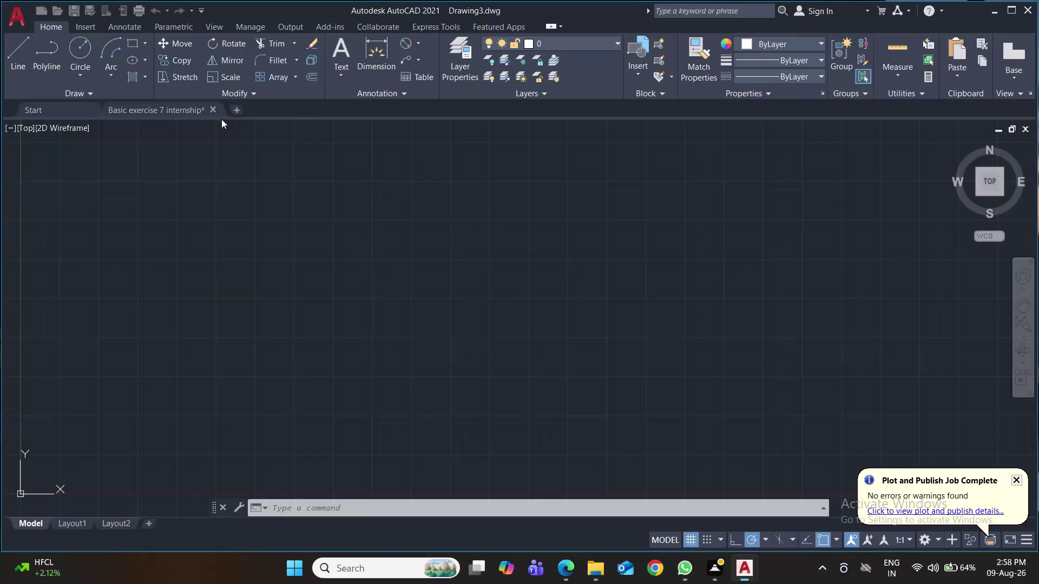
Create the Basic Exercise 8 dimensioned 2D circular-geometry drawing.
Close the Basic exercise 7 internship drawing, answering its save prompt.
click(214, 111)
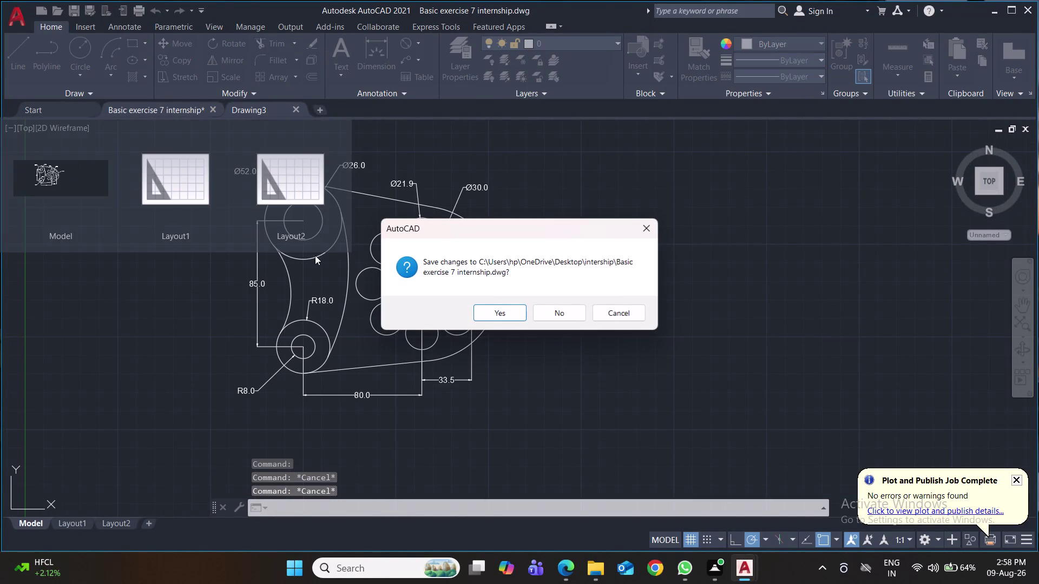
click(493, 313)
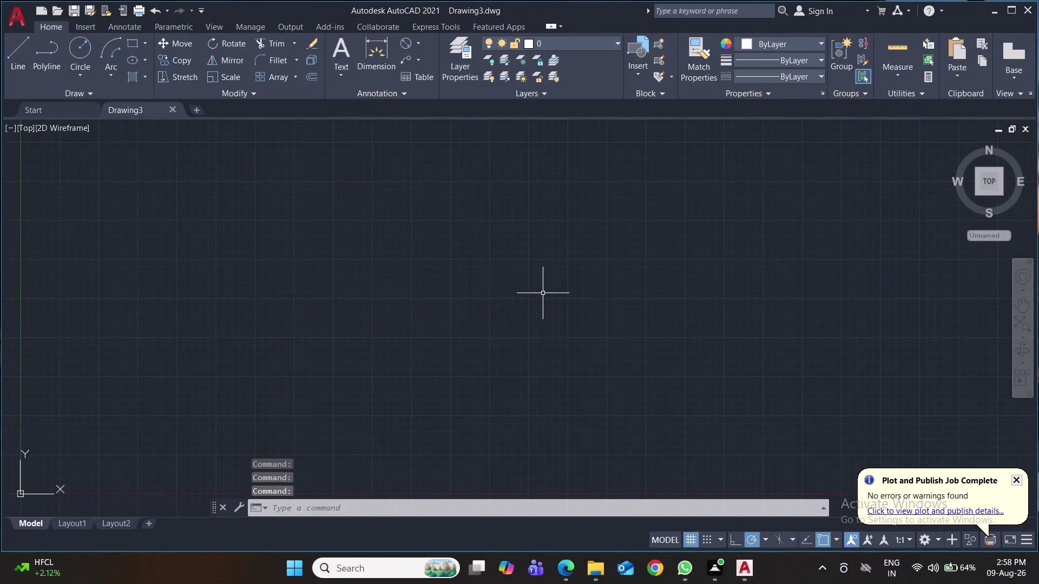
key(ctrl+s)
key(ctrl+s)
key(ctrl+s)
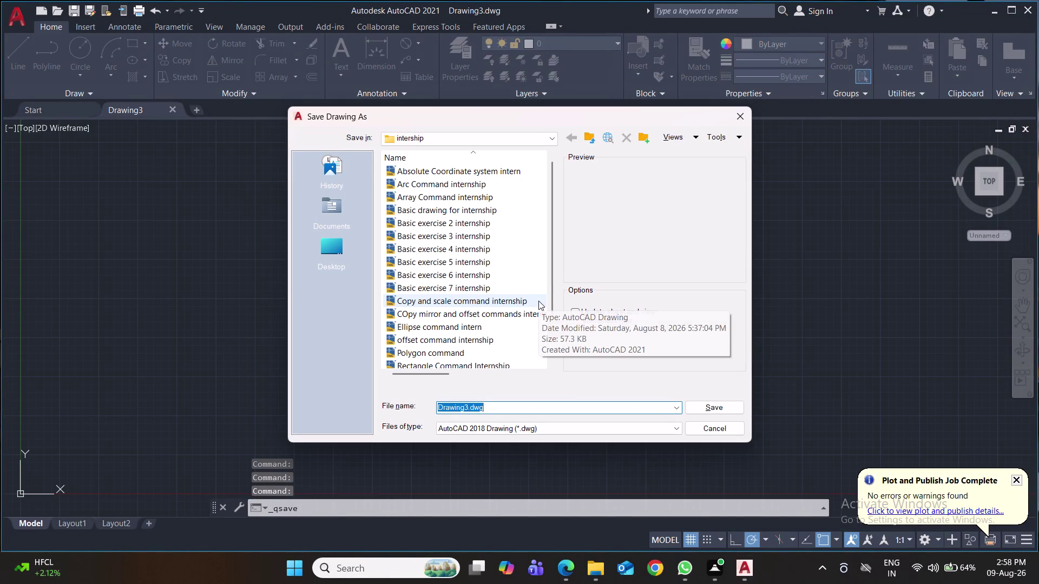
Save the blank drawing as 'Basic exercise 8 internship' in the internship folder.
text(b)
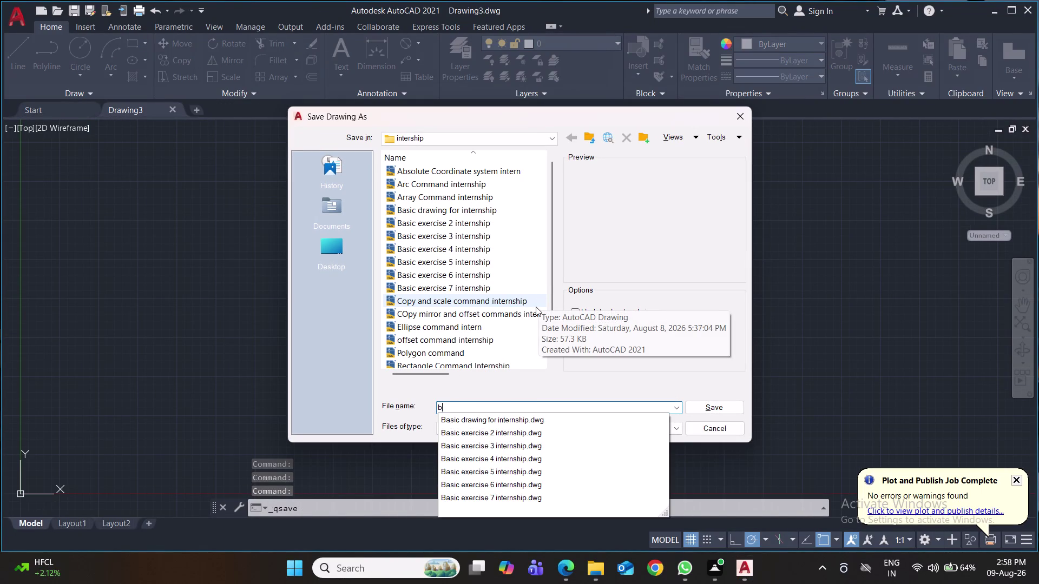
text(asi)
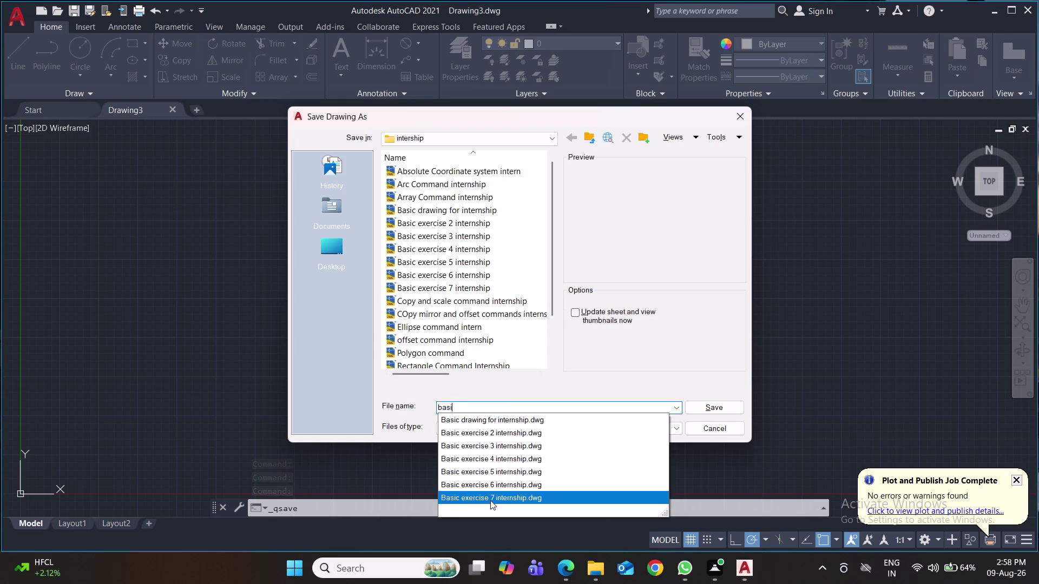
click(490, 501)
scroll(down, 3)
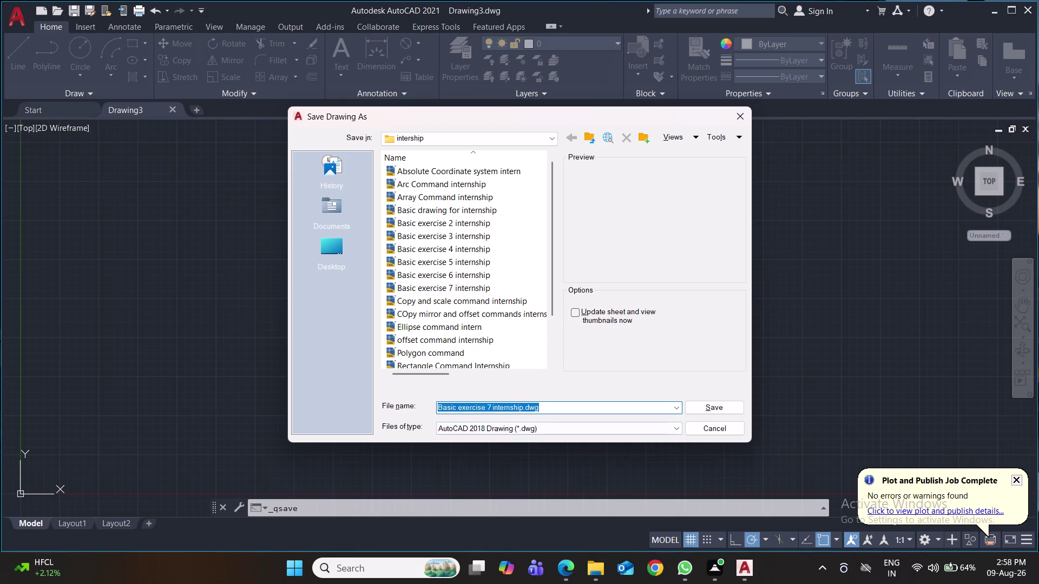
click(490, 407)
key(BackSpace)
key(8)
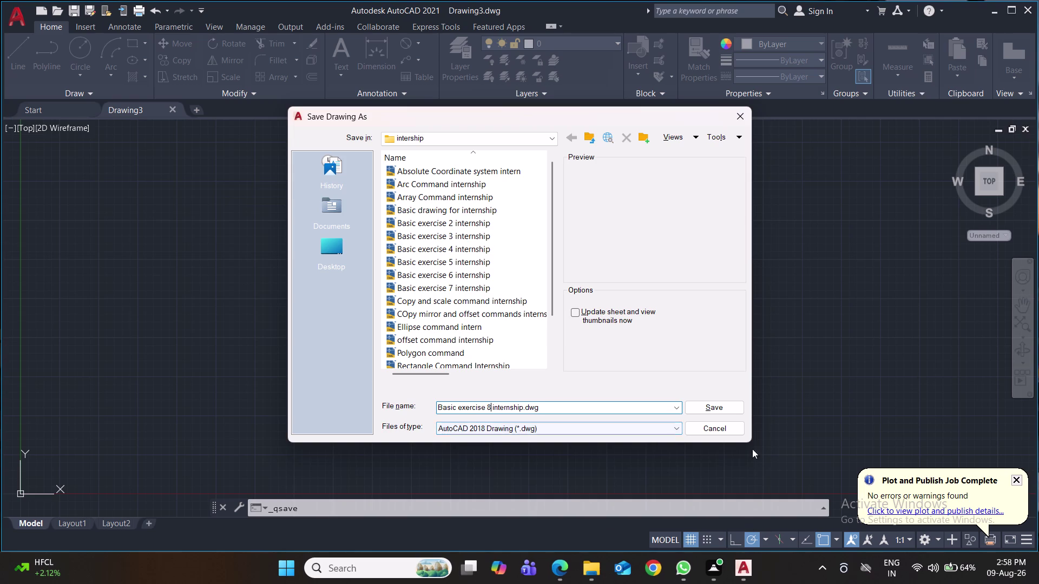
click(725, 406)
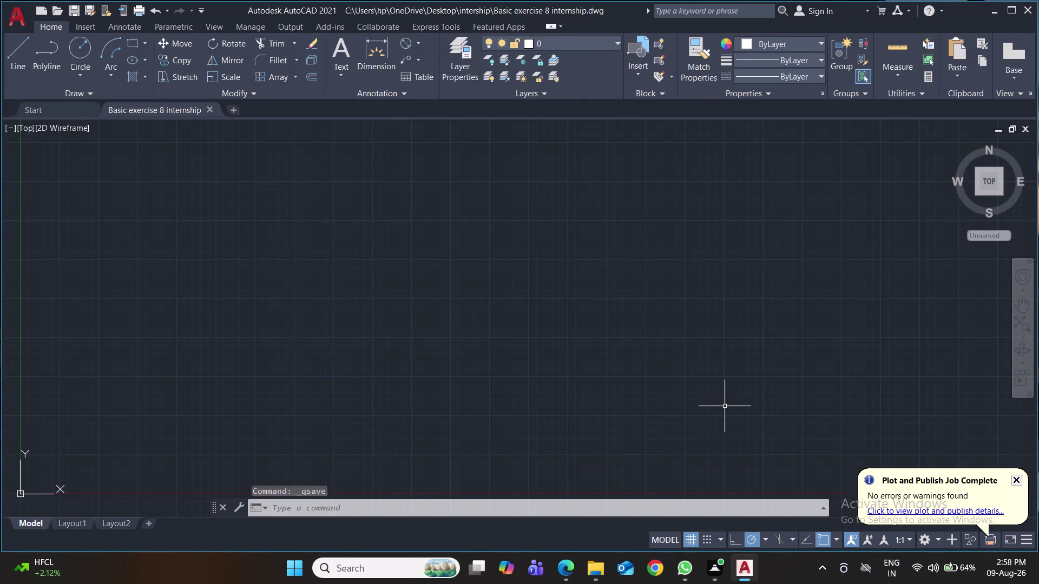
Set the drawing units to 0.0 length precision and choose the insertion scale units.
key(ctrl+s)
key(ctrl+s)
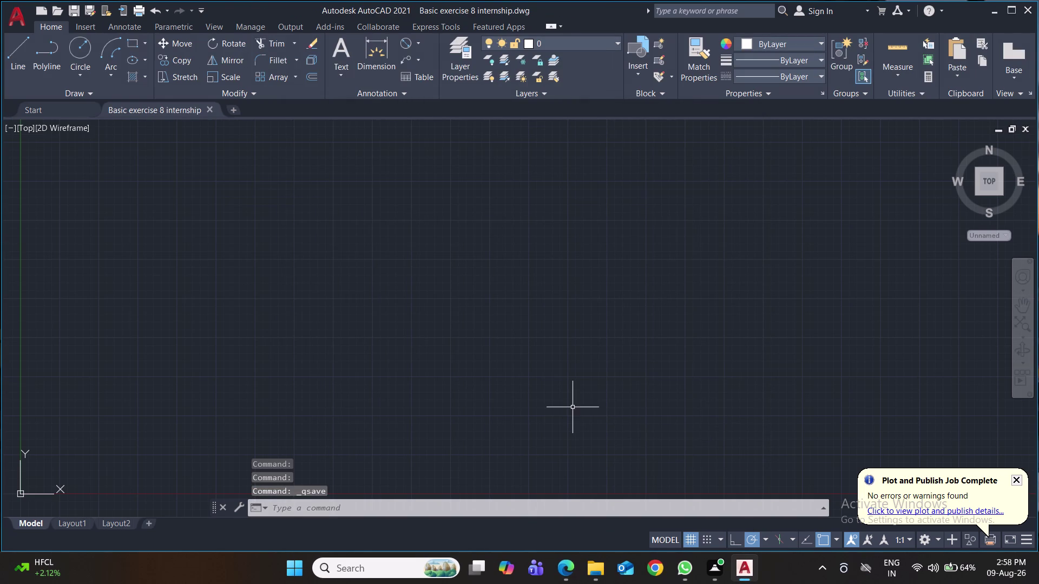
middle_drag(570, 403, 569, 371)
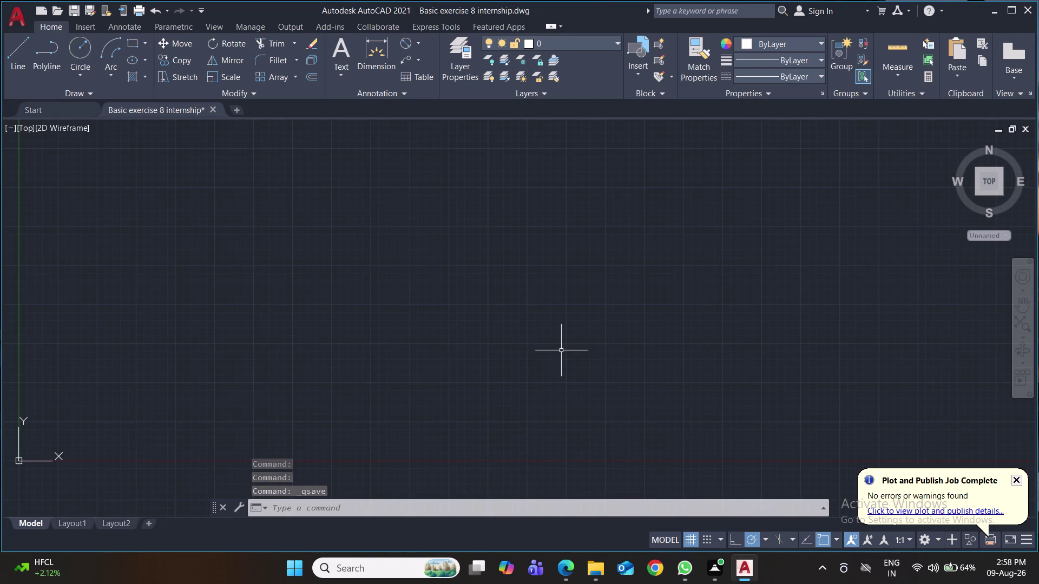
text(un)
key(Return)
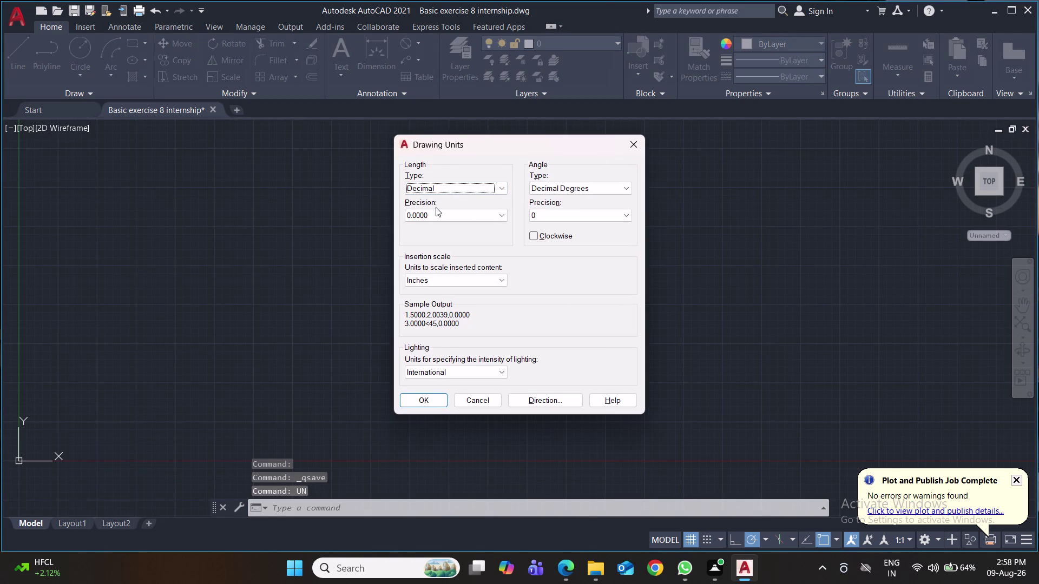
click(438, 214)
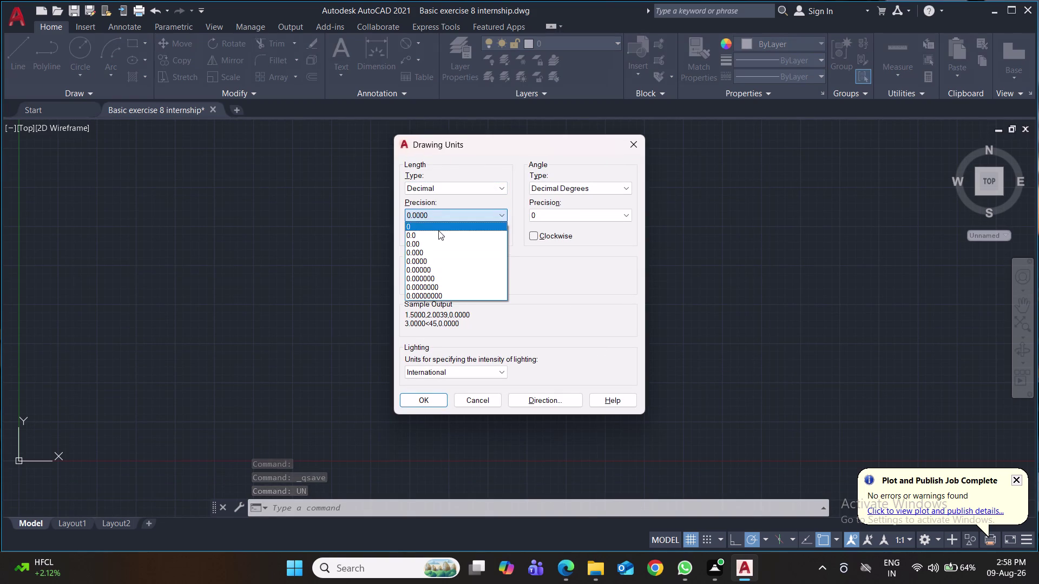
click(435, 240)
click(443, 213)
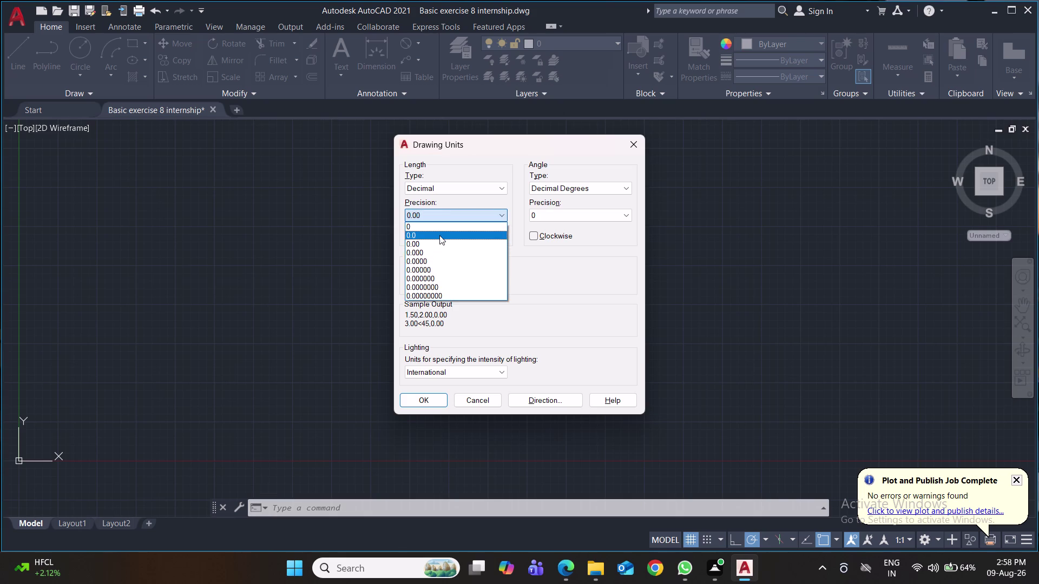
click(439, 236)
click(428, 282)
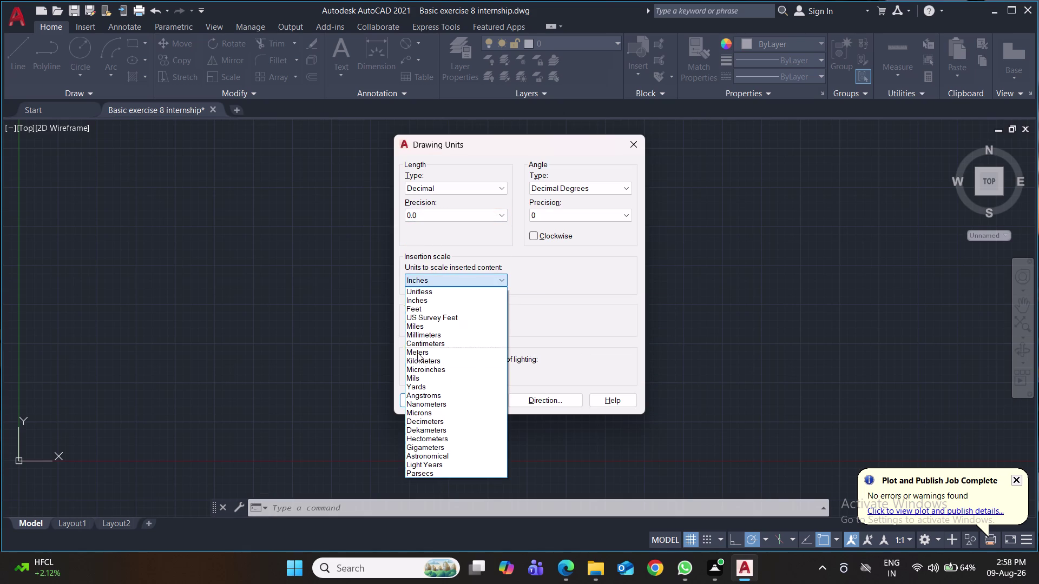
click(423, 336)
click(426, 397)
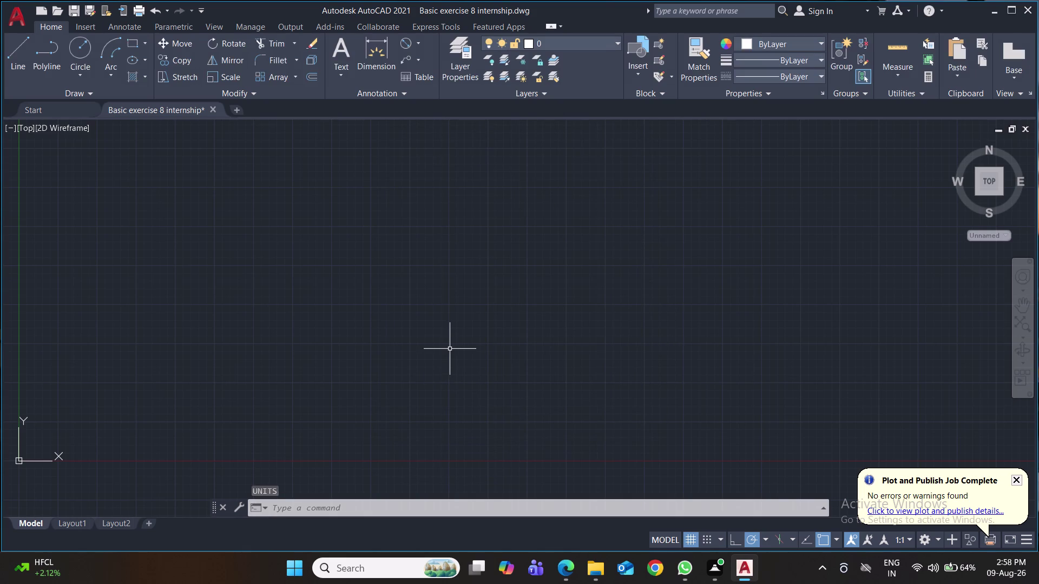
Start modifying the Standard dimension style and set its arrow size to 2.
key(d)
key(Return)
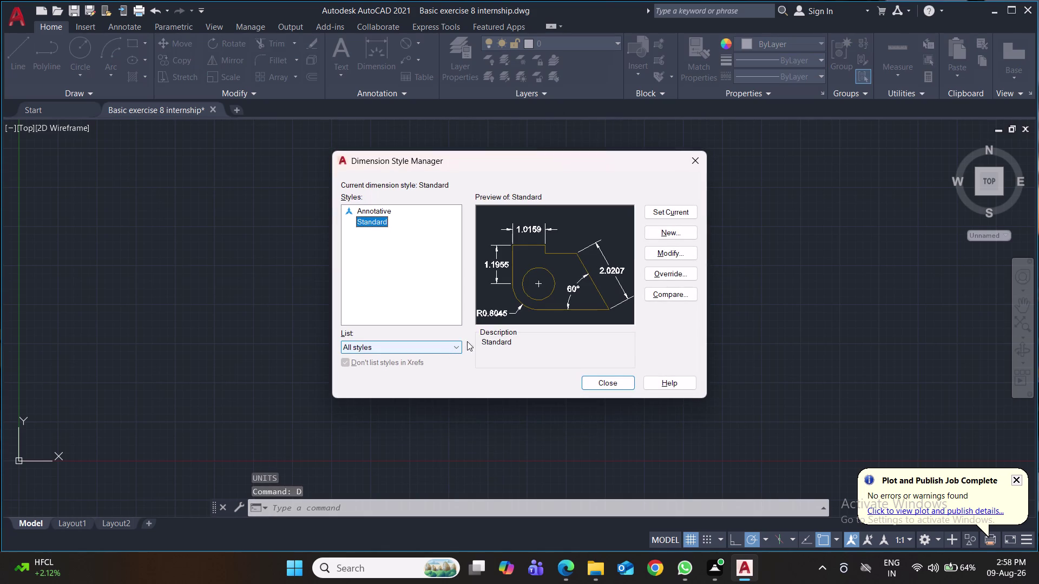
click(676, 260)
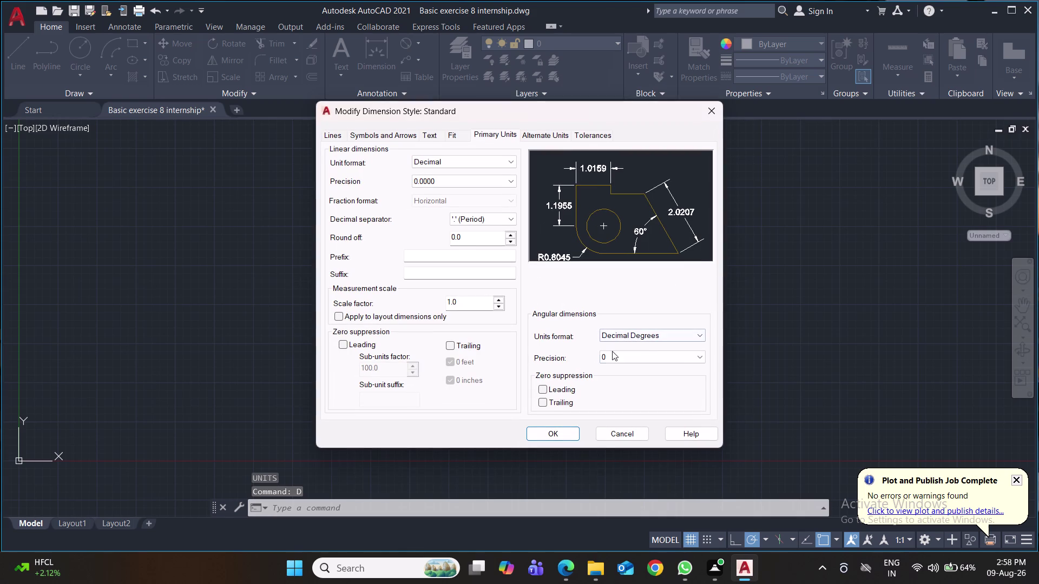
click(404, 135)
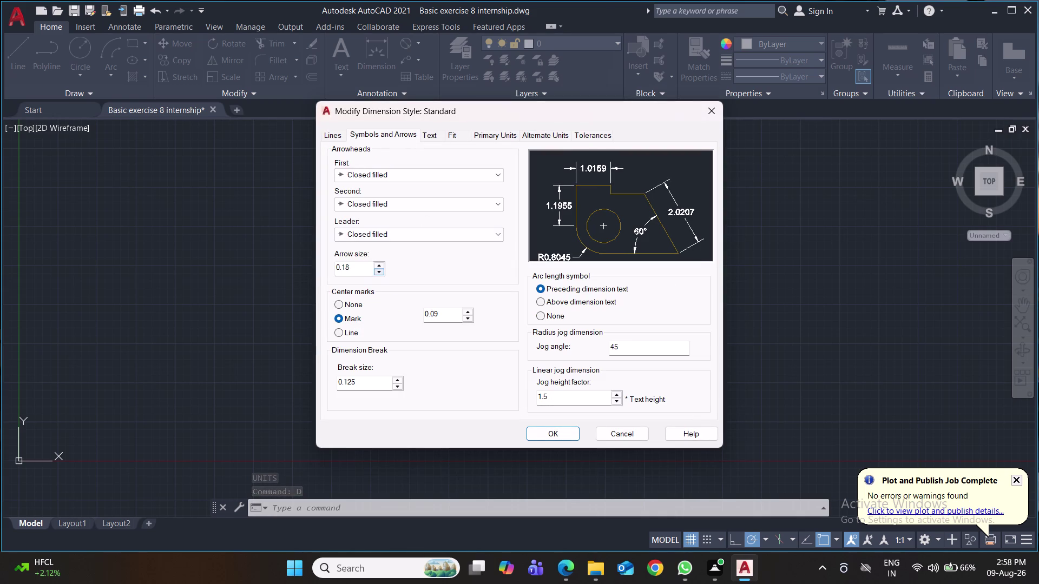
drag(355, 270, 319, 267)
key(2)
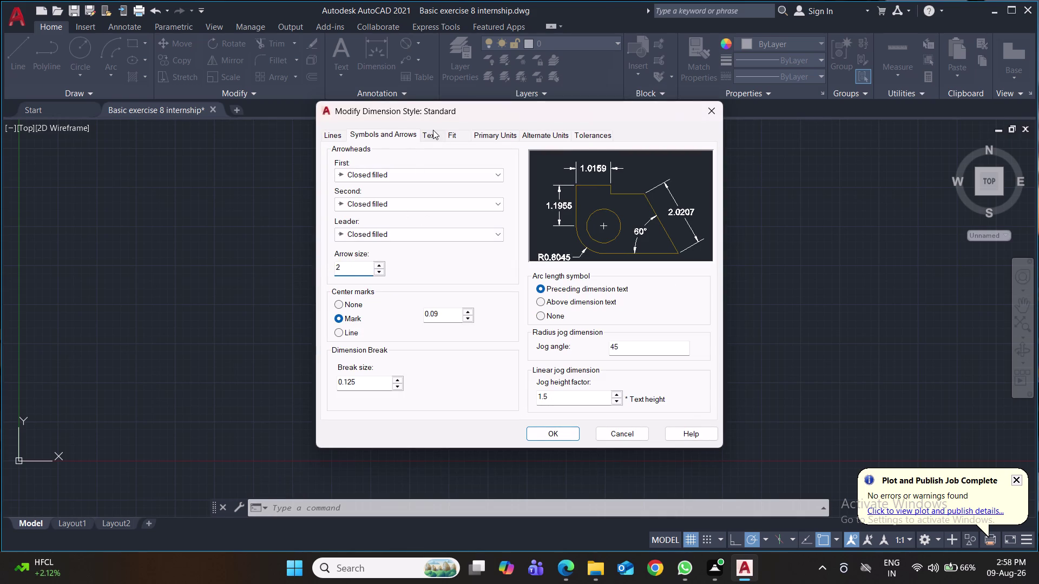
Set text height 4 and 0.0 linear precision, then make Standard current.
click(433, 130)
drag(485, 232, 463, 233)
key(4)
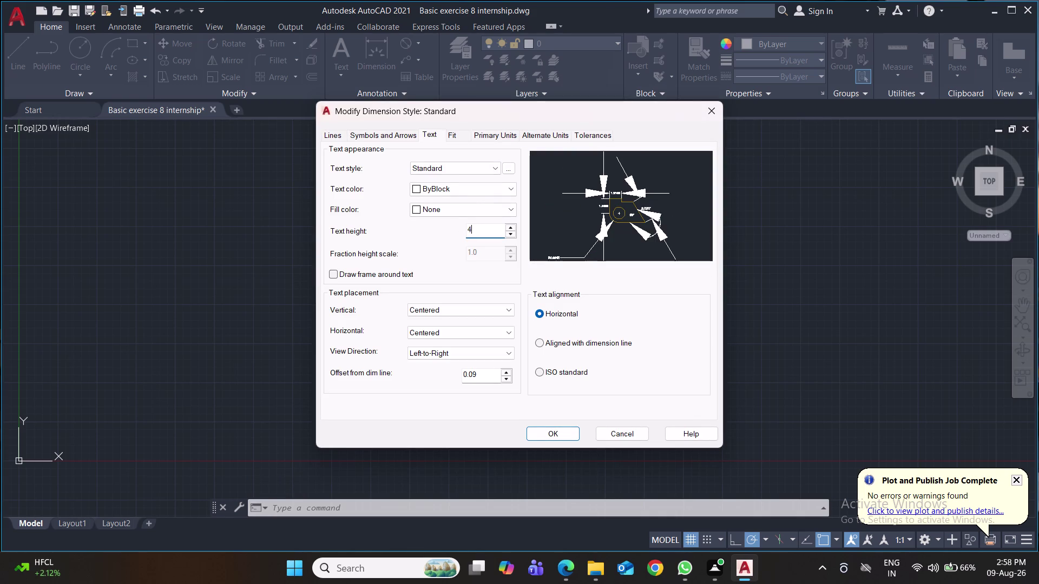
click(500, 135)
click(469, 184)
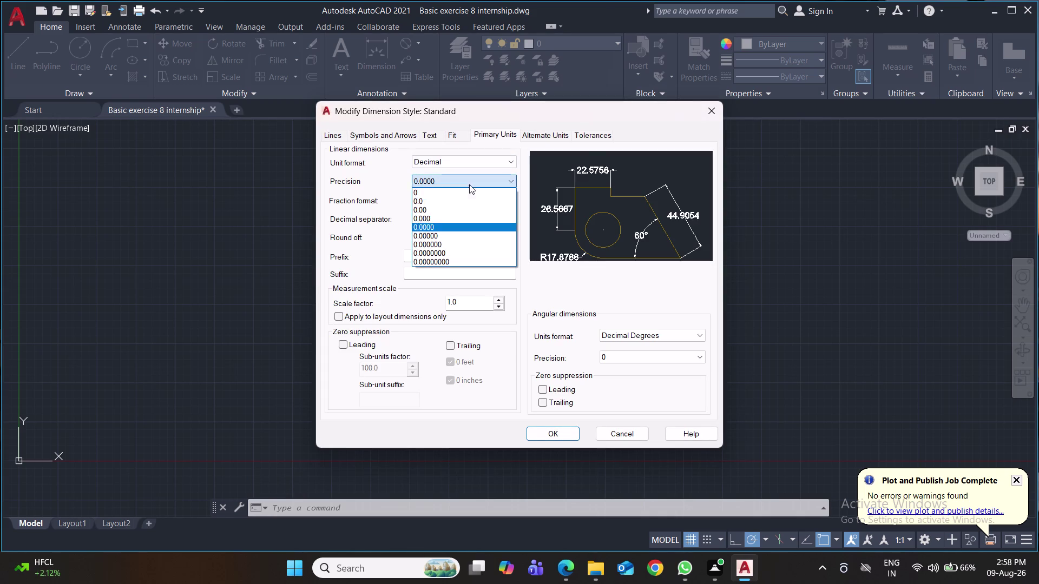
click(463, 205)
click(562, 434)
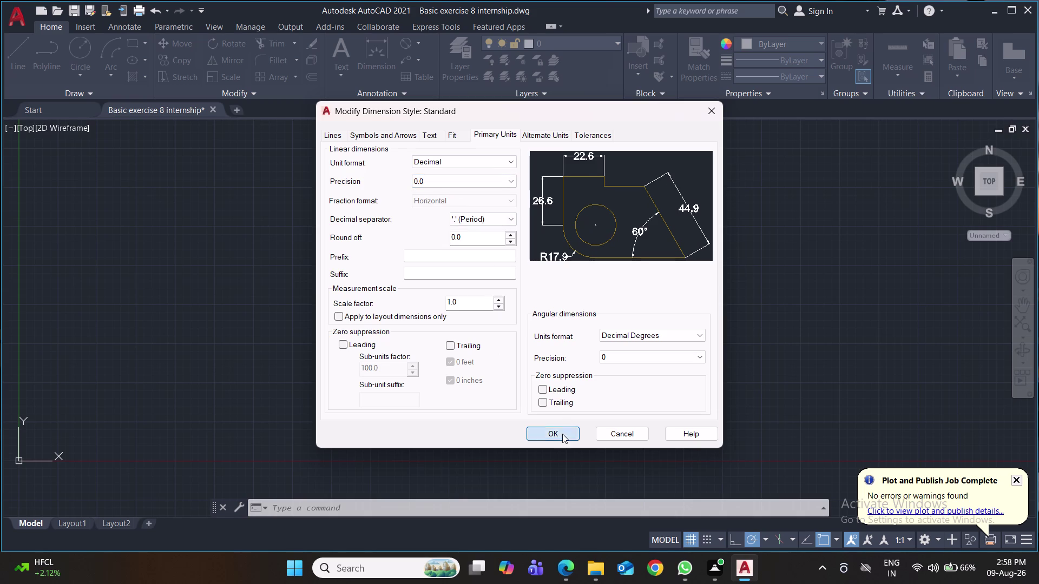
click(673, 215)
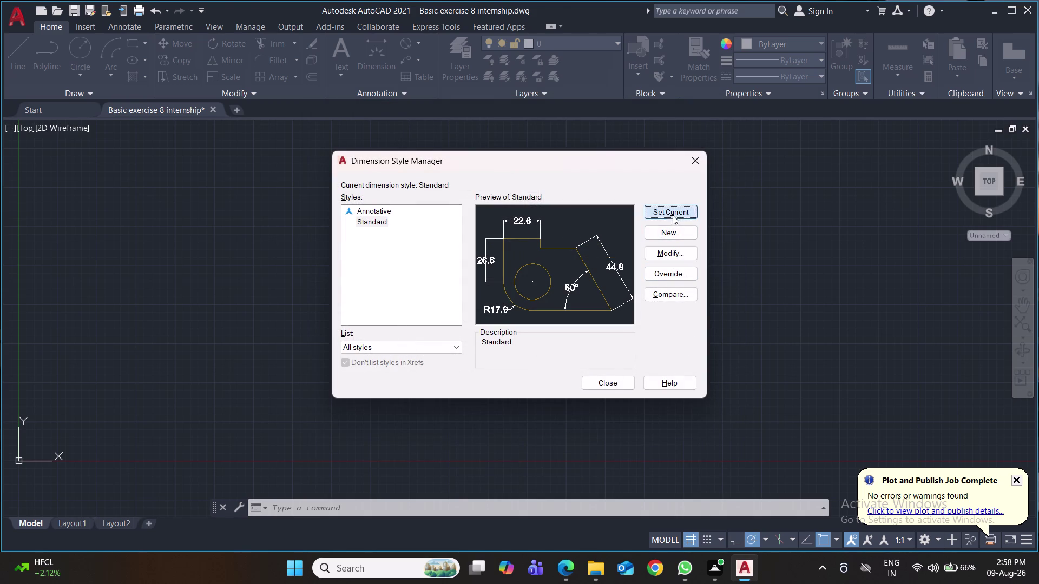
click(610, 383)
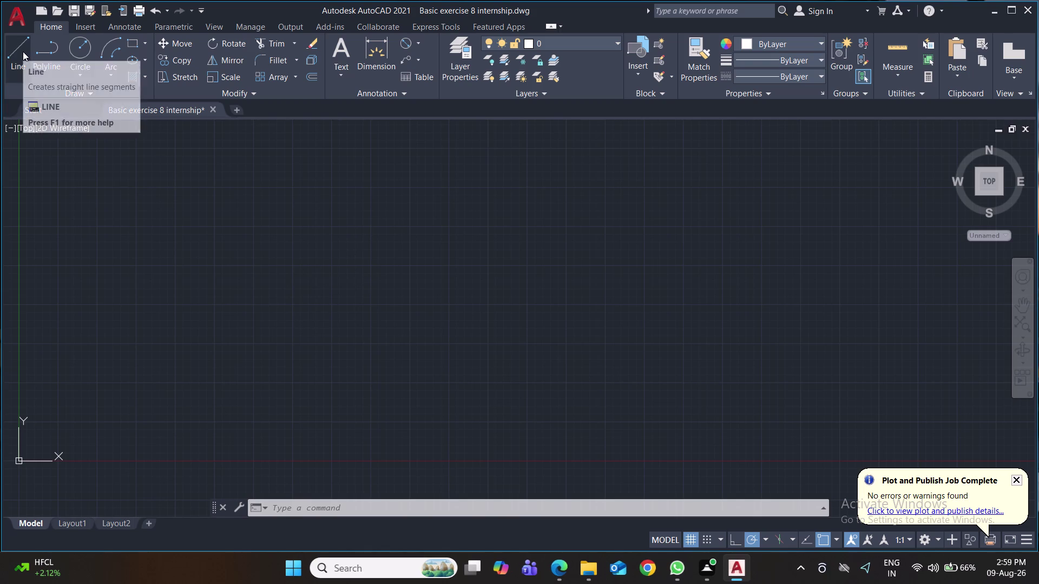
Place vertical and horizontal construction lines crossing at the centre, and save the drawing.
text(xl)
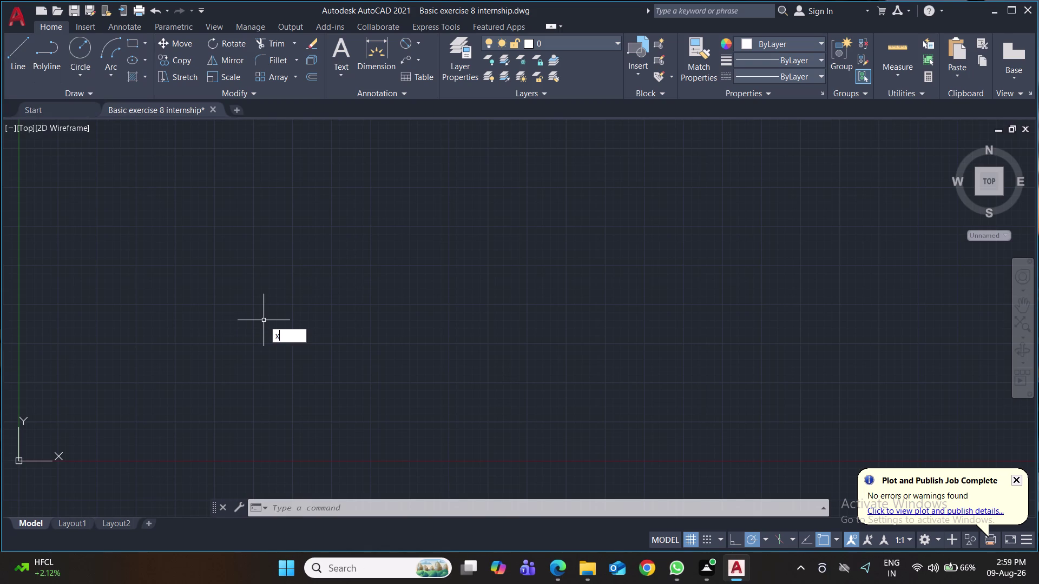
key(Return)
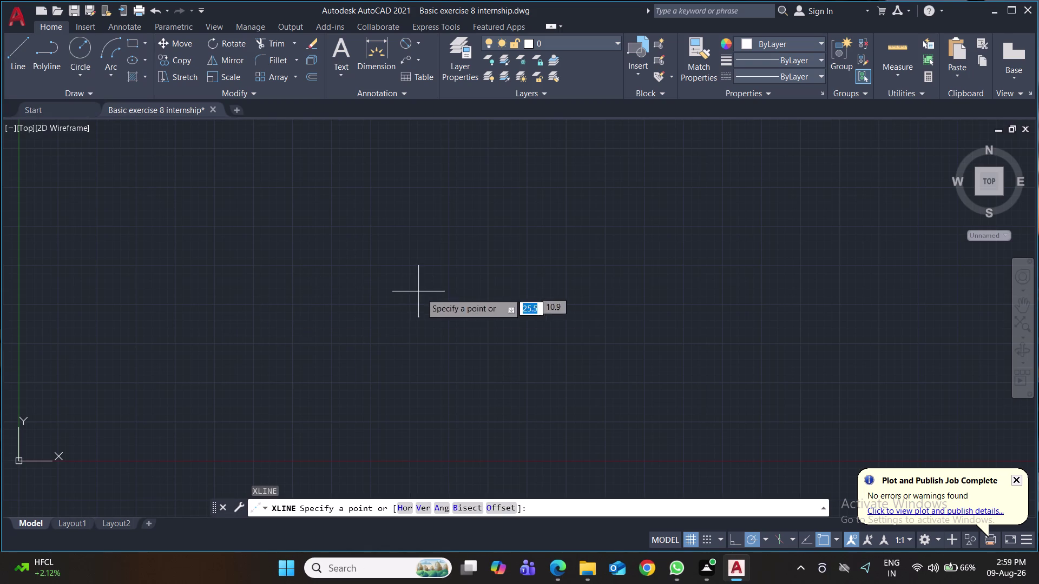
click(450, 305)
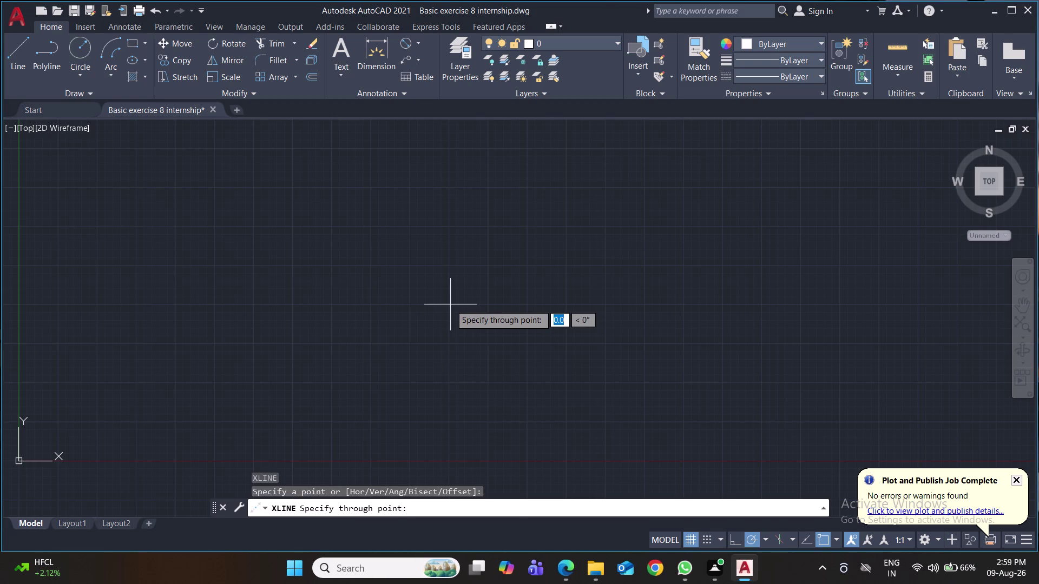
click(450, 310)
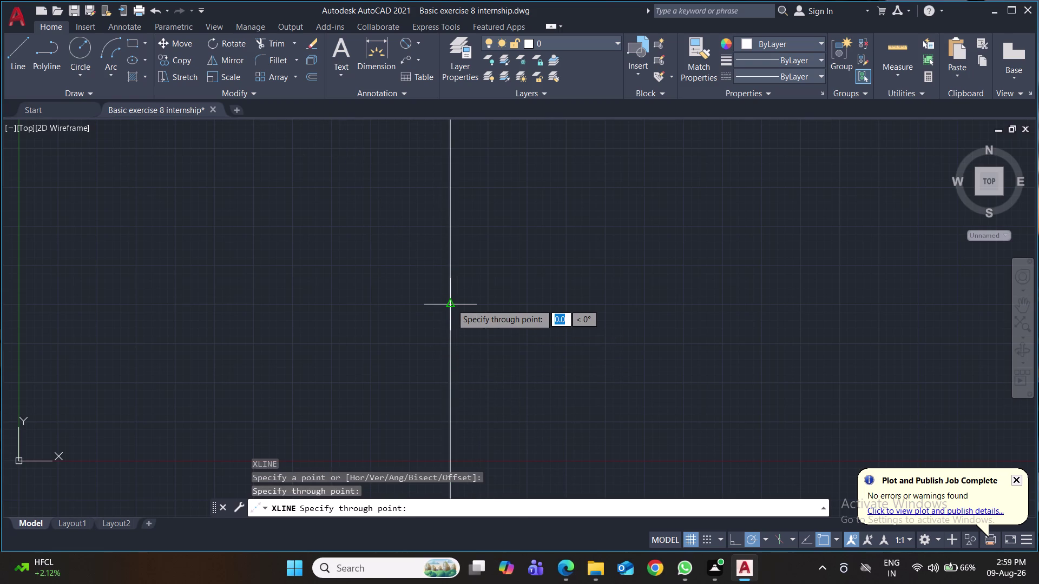
click(498, 306)
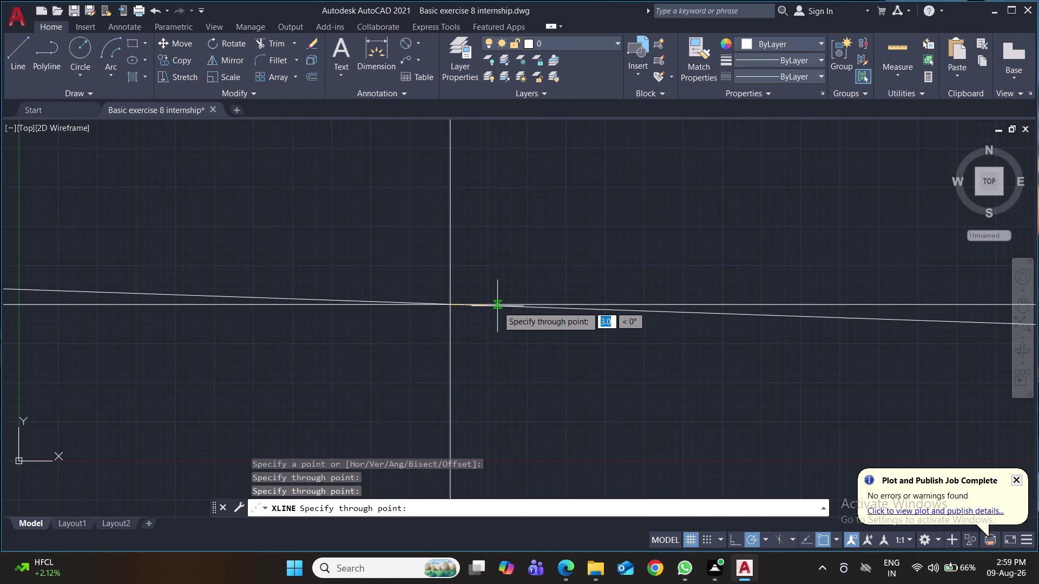
key(Escape)
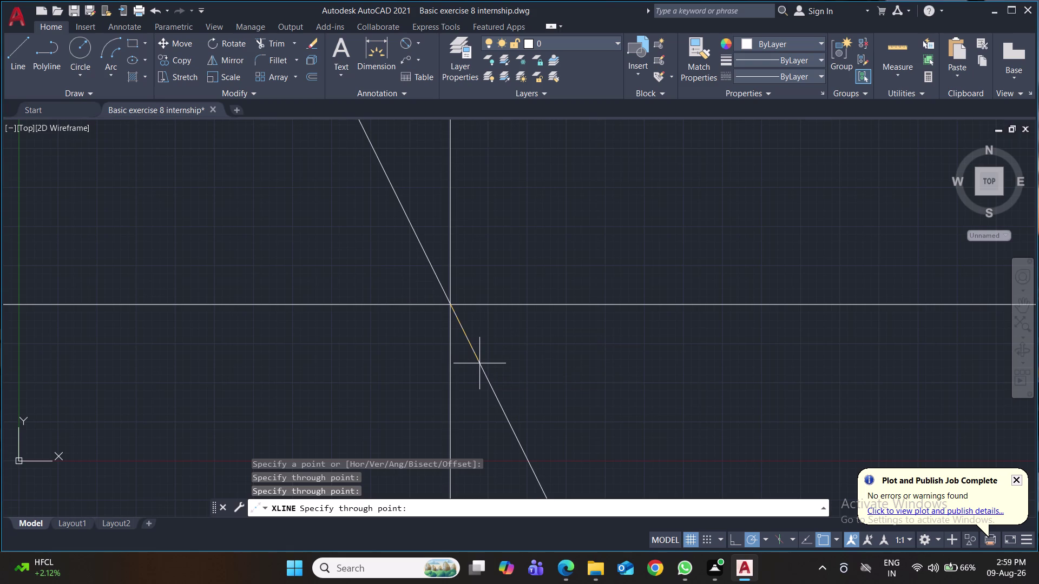
key(ctrl+s)
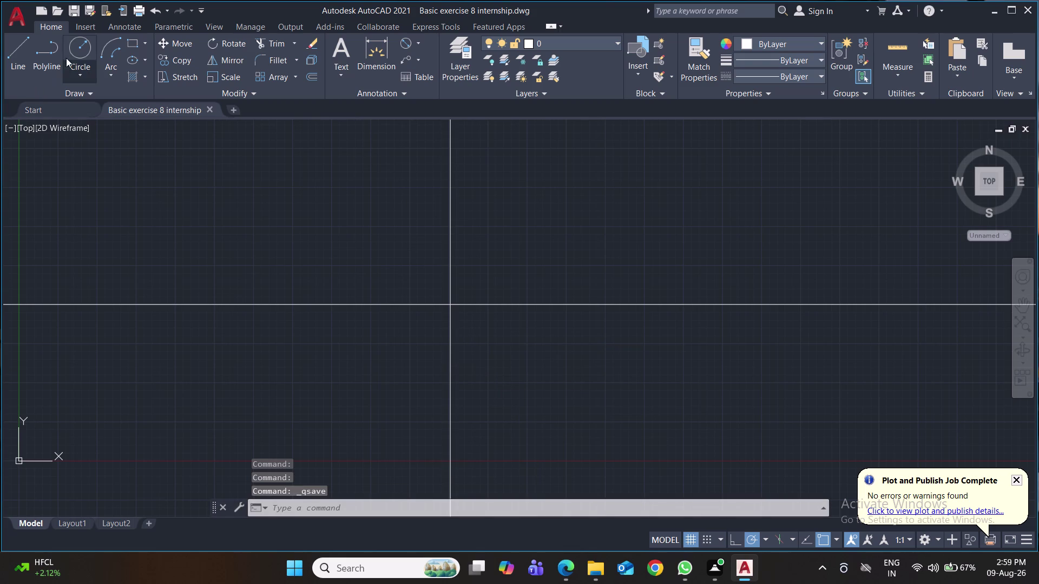
click(79, 47)
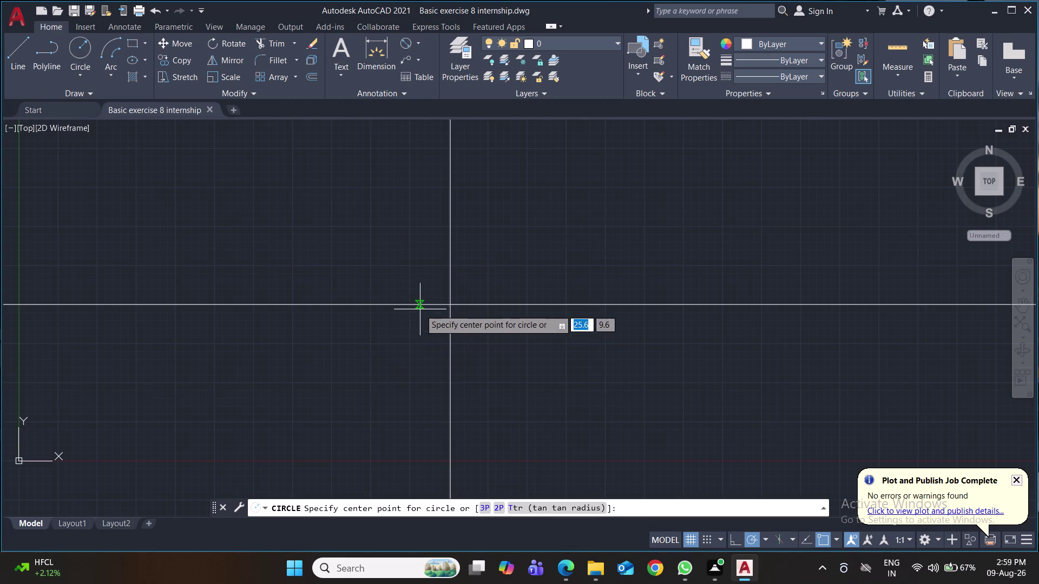
Draw a radius-13 circle centred on the construction-line intersection.
click(448, 306)
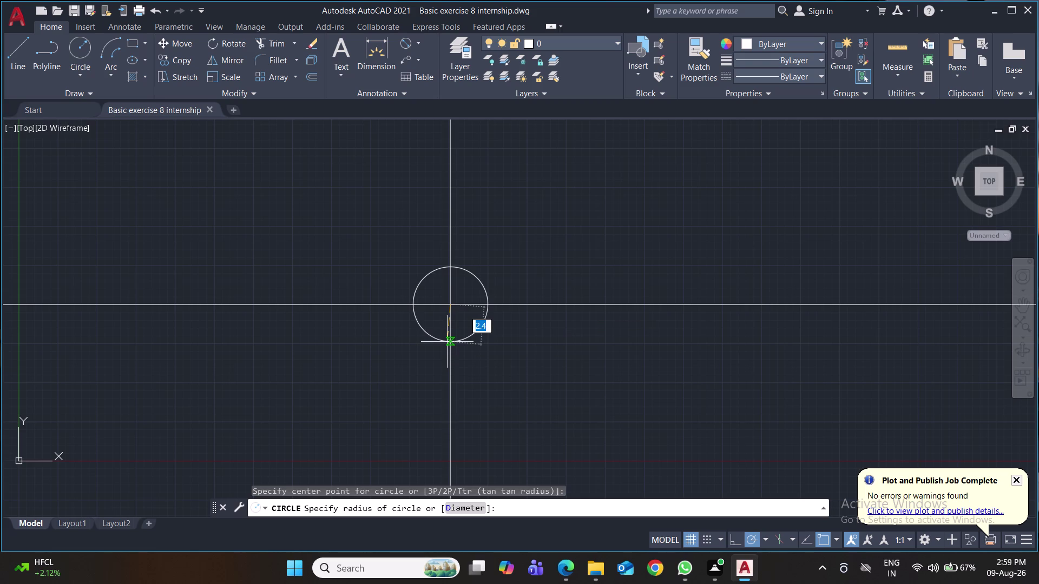
text(13)
key(Return)
scroll(down, 3)
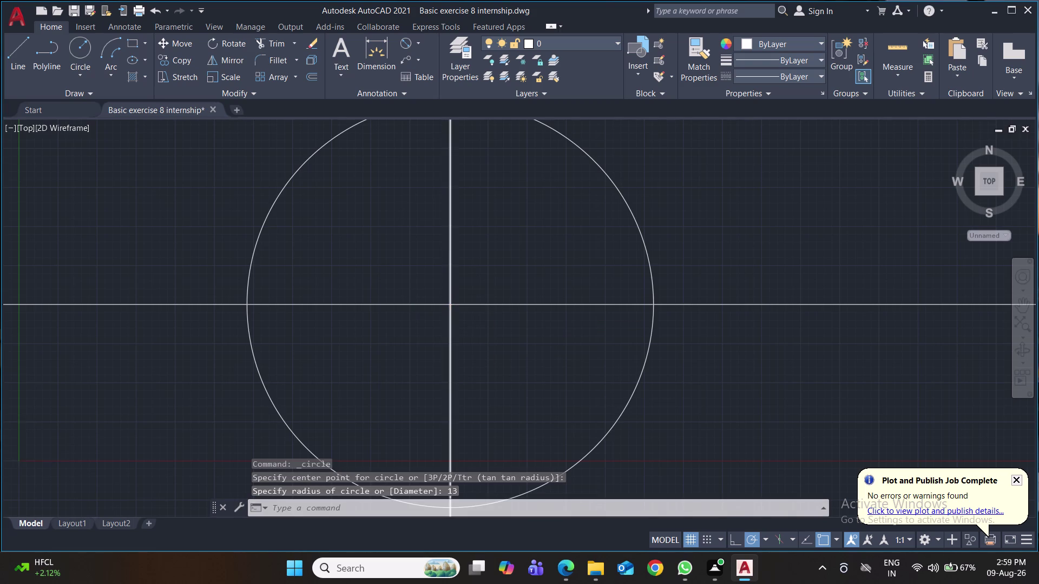
scroll(down, 3)
scroll(down, 3)
middle_drag(622, 404, 570, 319)
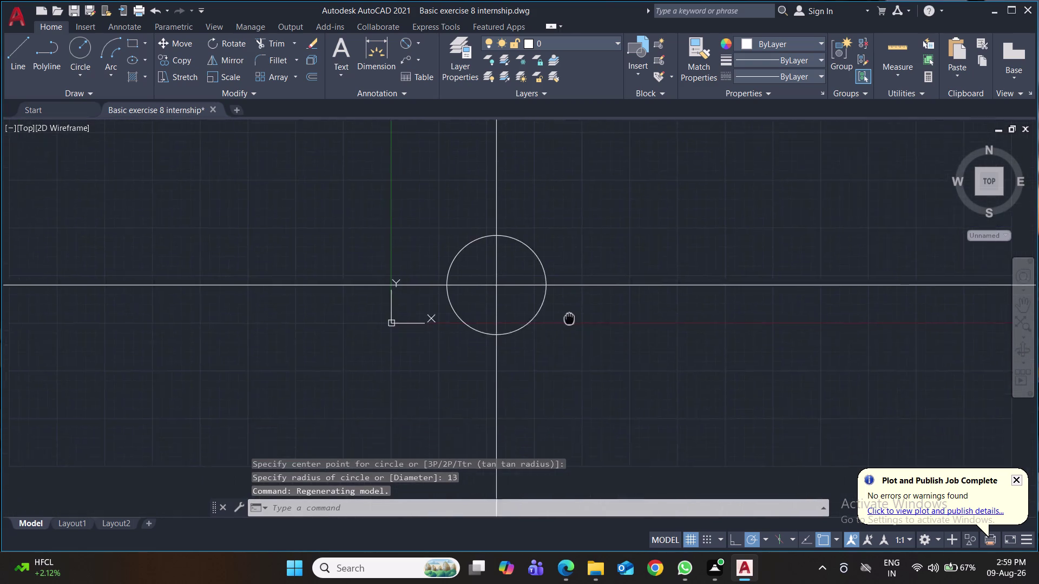
middle_drag(569, 319, 533, 278)
Move the UCS origin marker to the lower left of the drawing area.
click(356, 282)
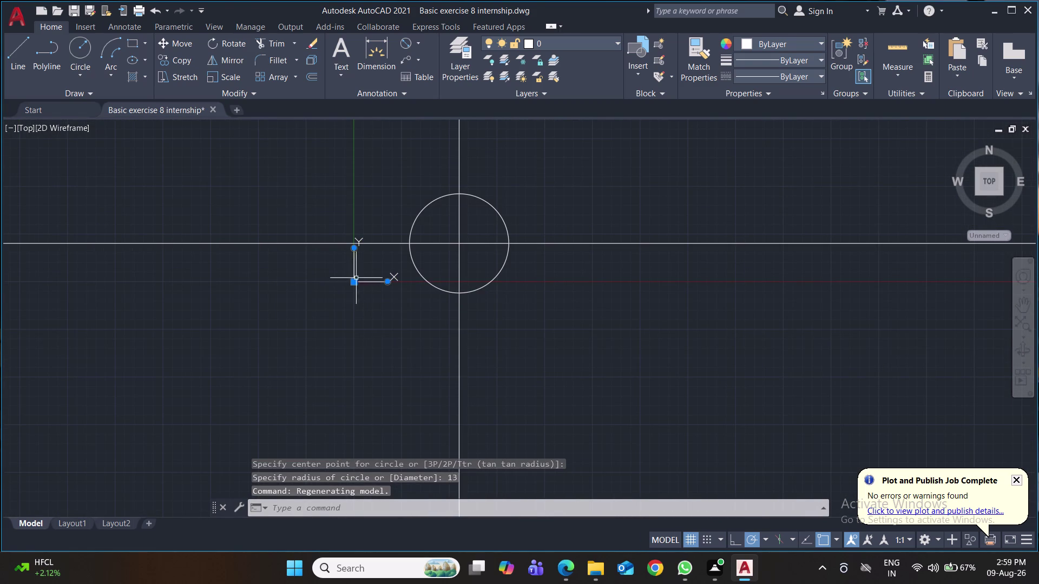
click(354, 285)
click(354, 281)
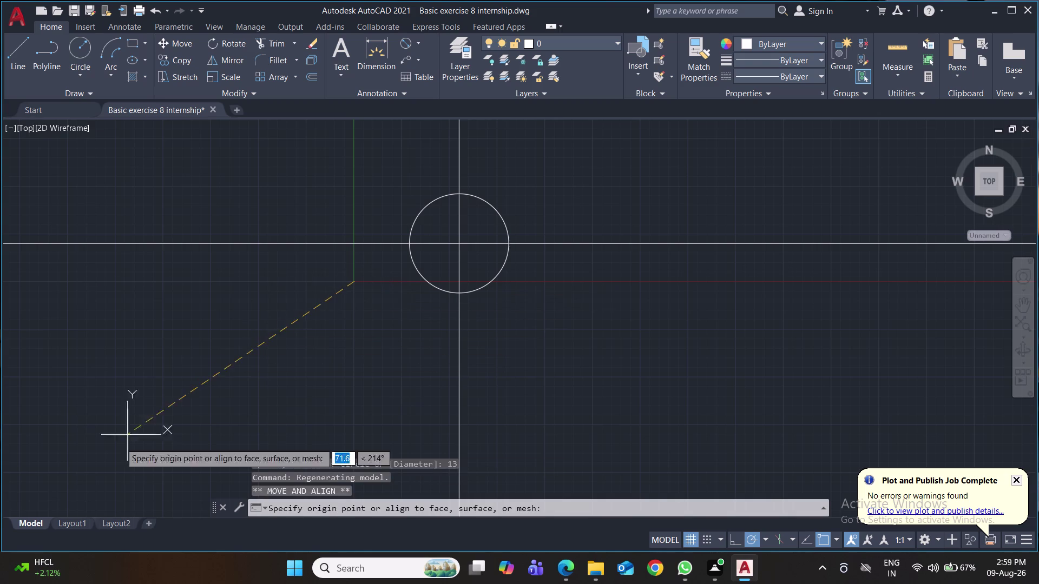
click(13, 511)
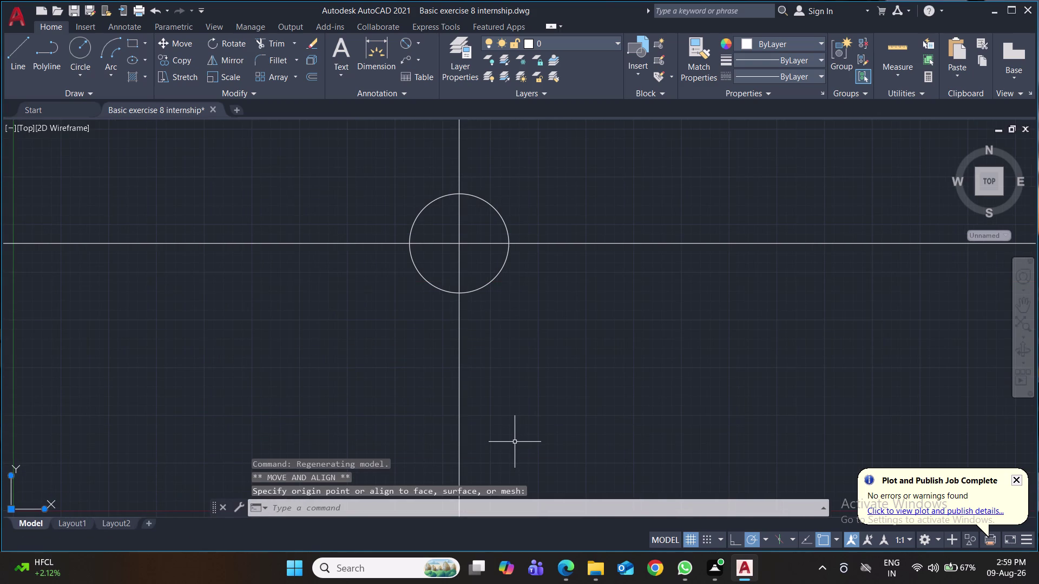
middle_drag(570, 461, 567, 408)
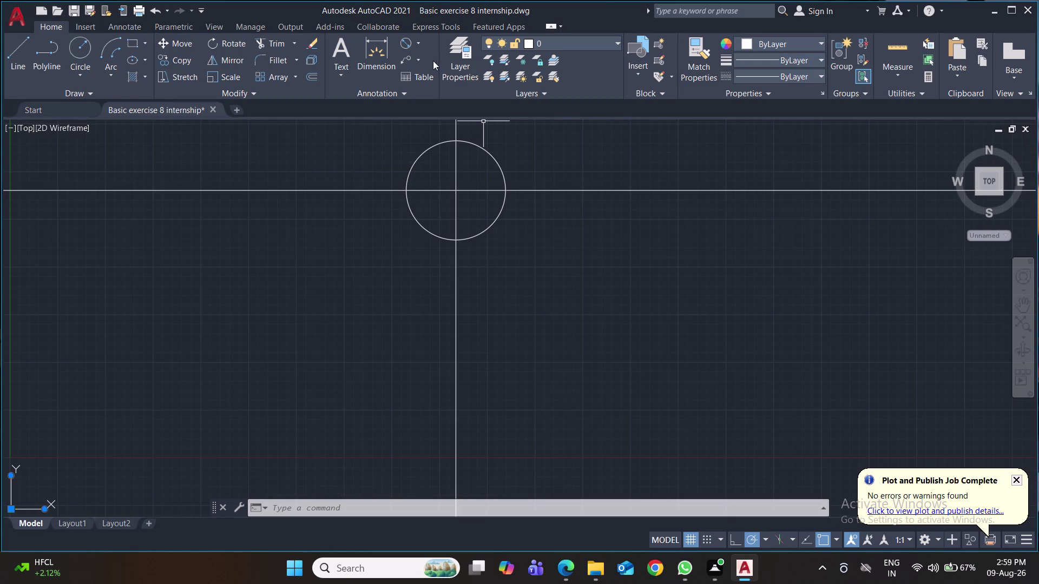
click(418, 43)
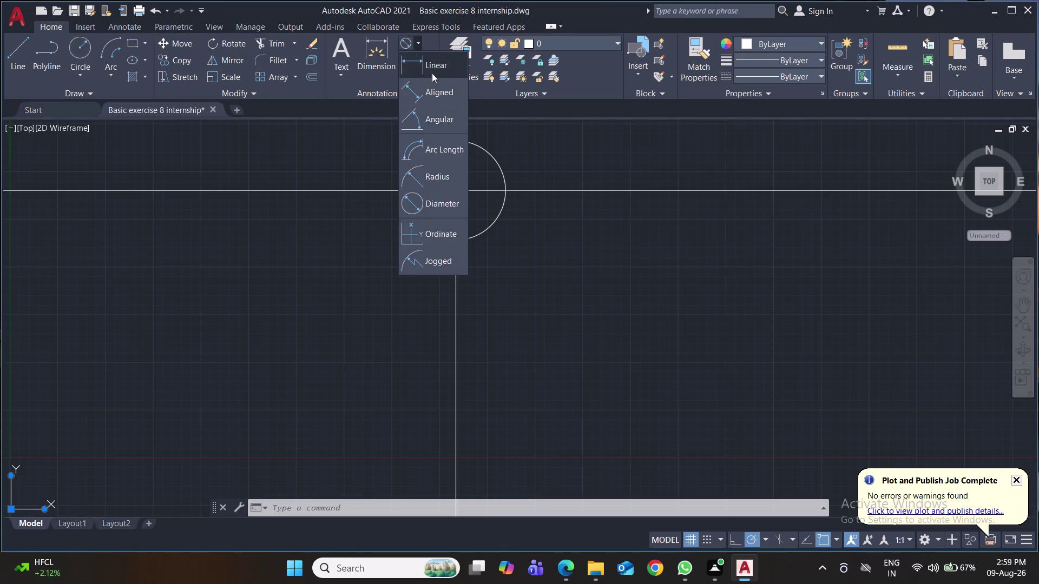
click(432, 70)
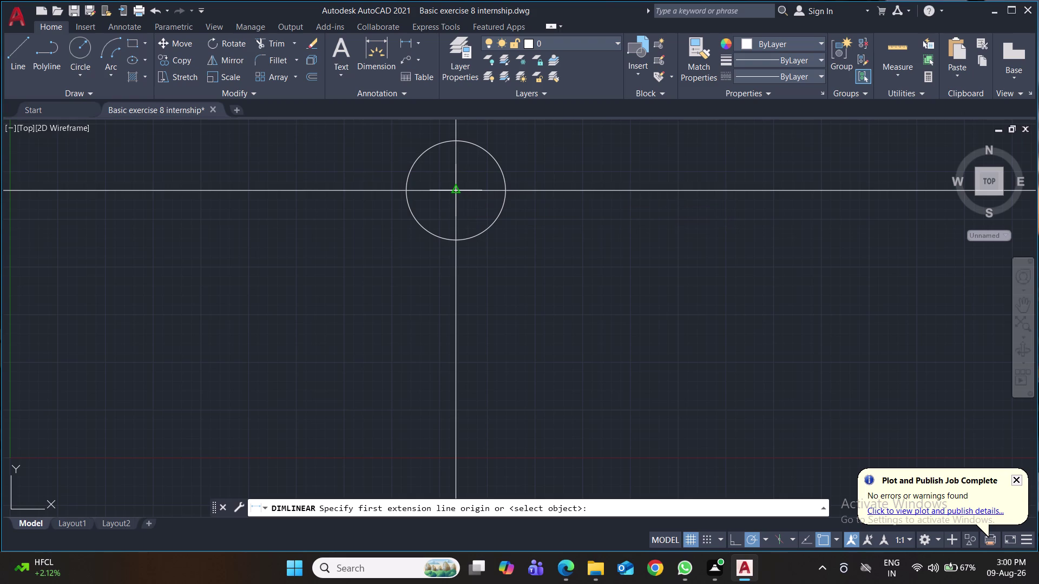
click(456, 191)
middle_drag(456, 191, 435, 373)
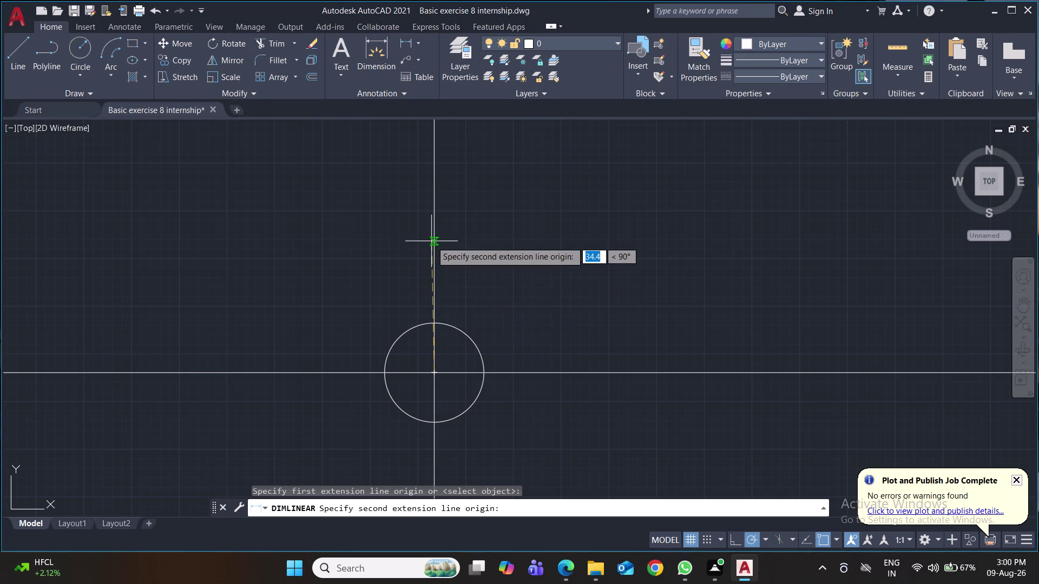
text(39.)
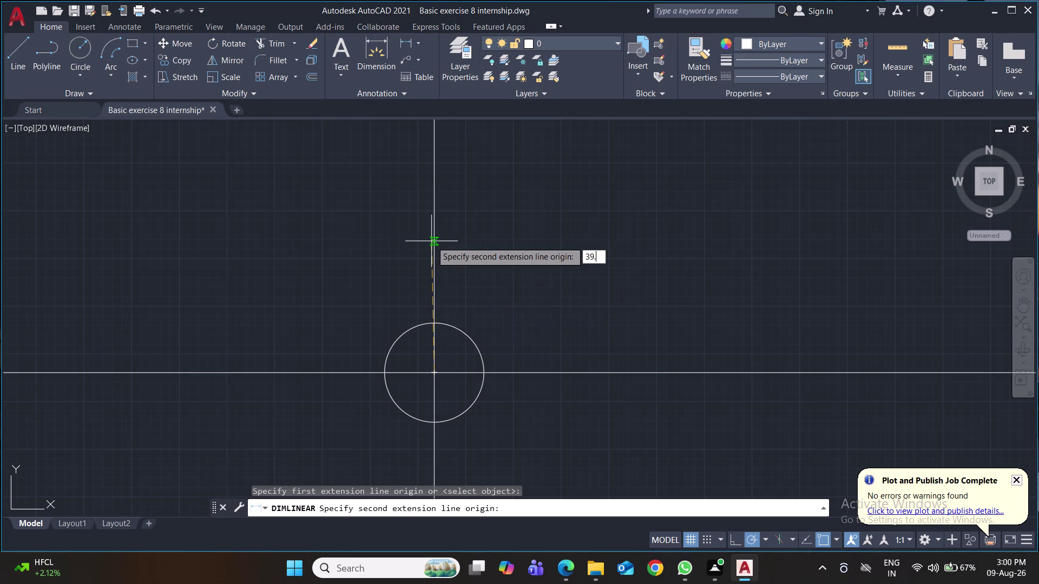
text(7)
key(Return)
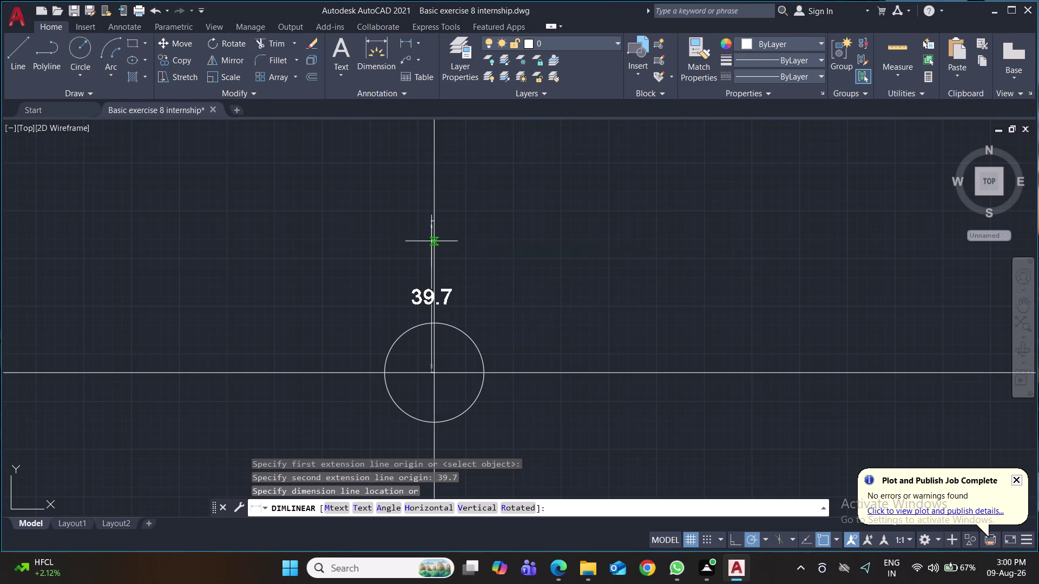
click(512, 246)
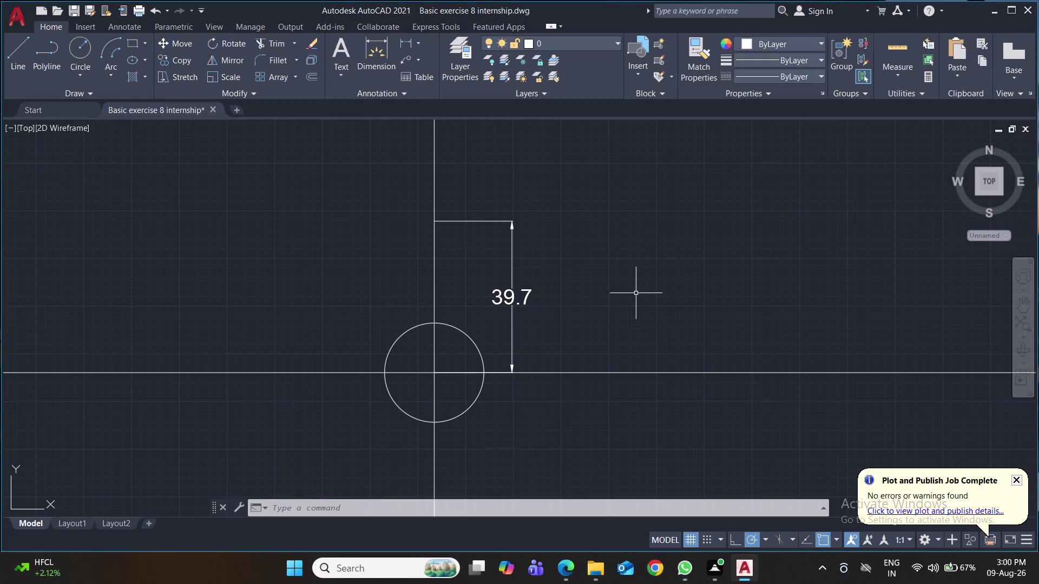
key(ctrl+z)
Dimension 19.85 rightward from the circle centre, placing the dimension line above the circle.
middle_drag(625, 291, 613, 431)
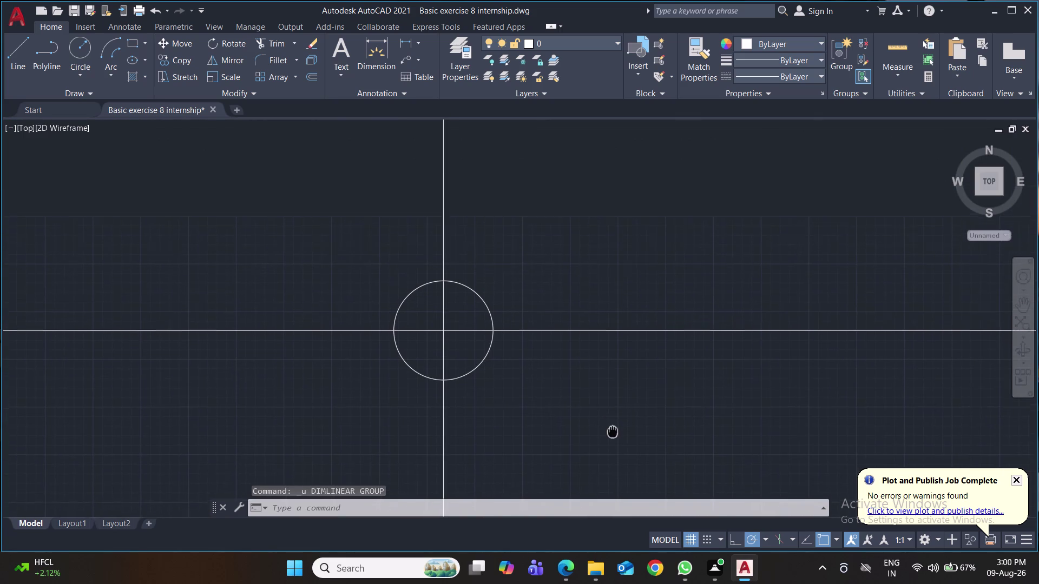
middle_drag(612, 431, 612, 435)
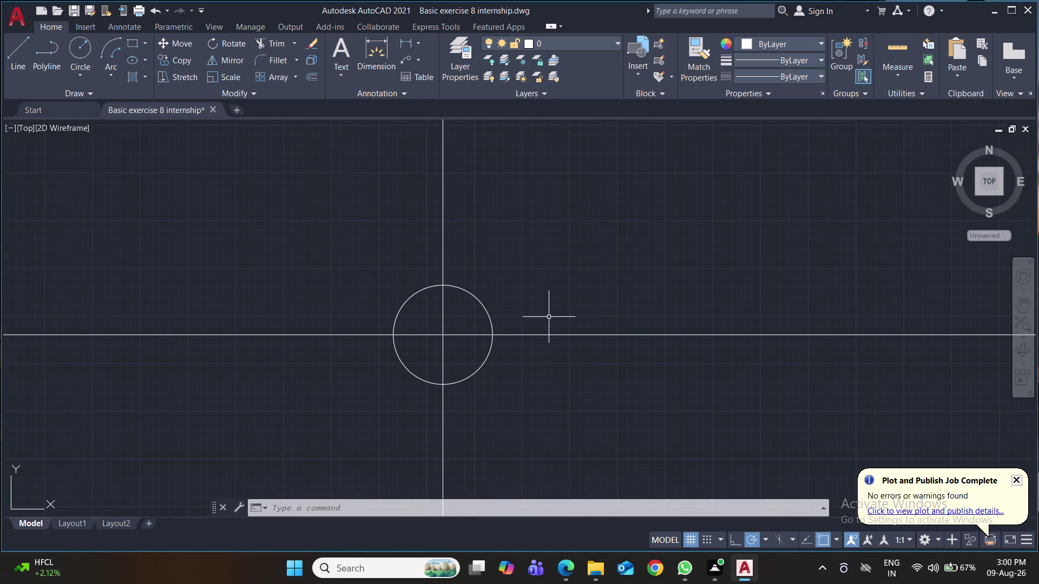
click(17, 56)
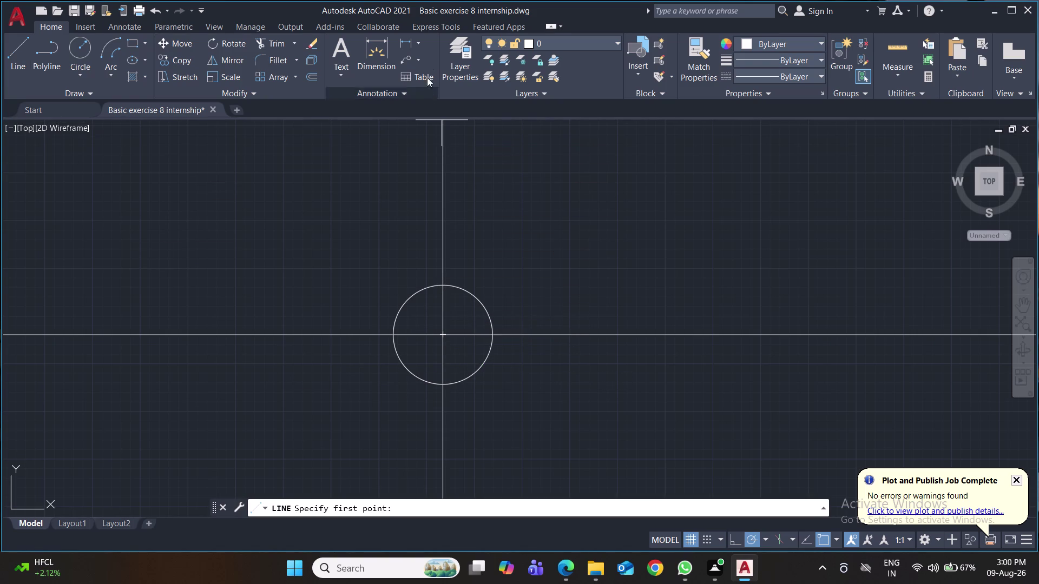
click(408, 44)
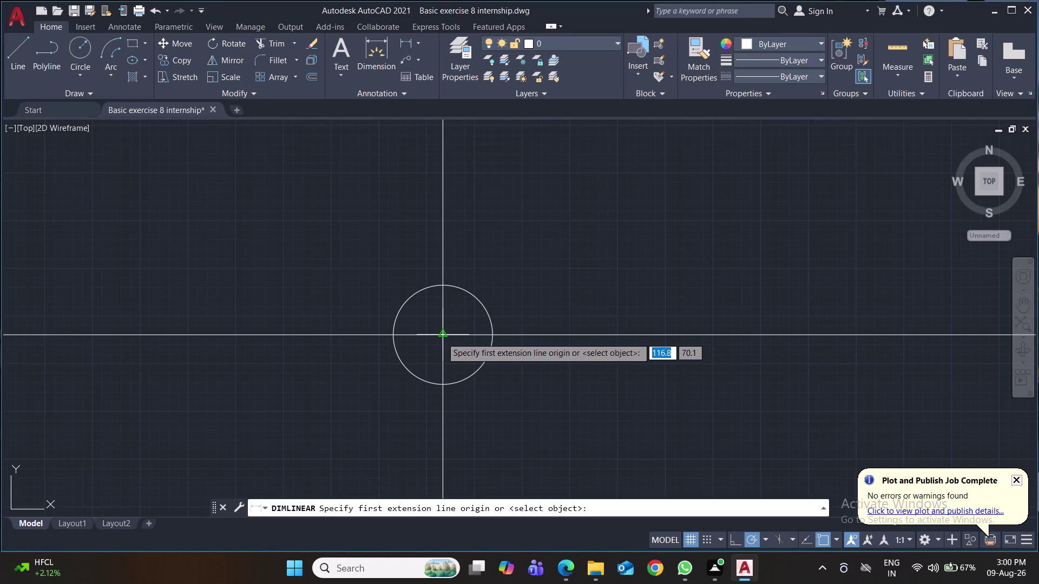
click(441, 338)
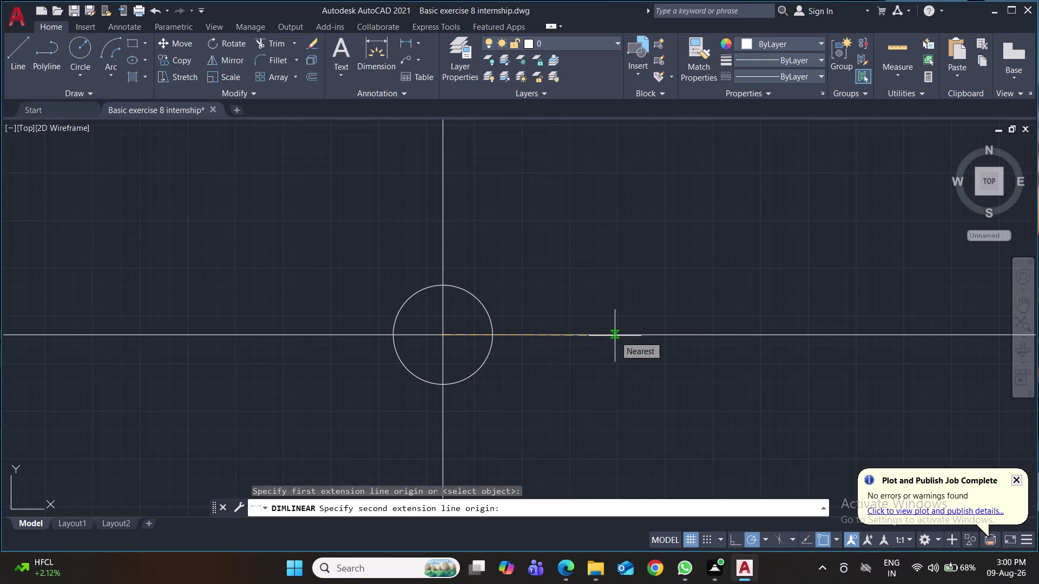
text(19.85)
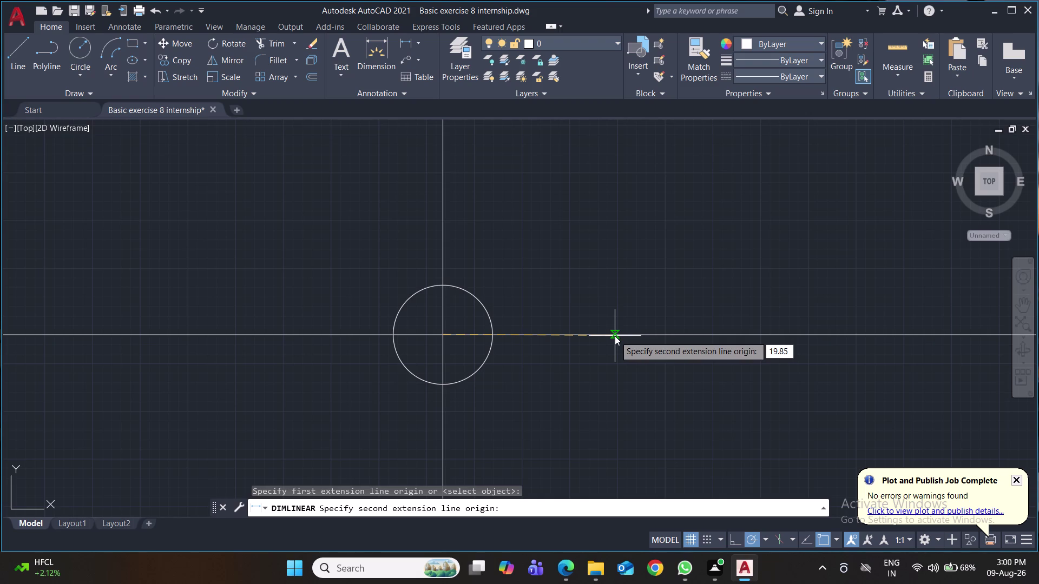
key(Return)
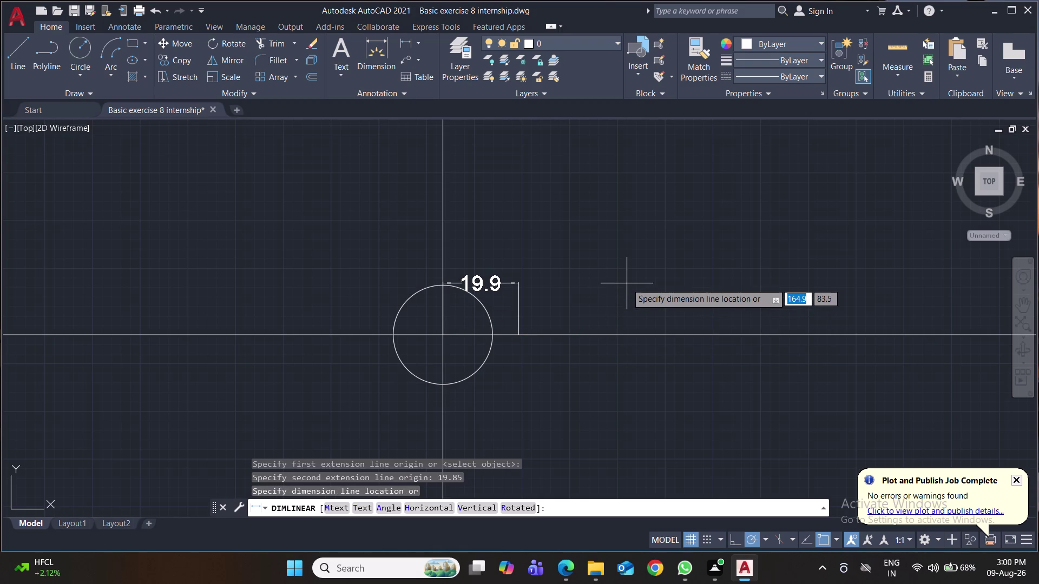
click(627, 284)
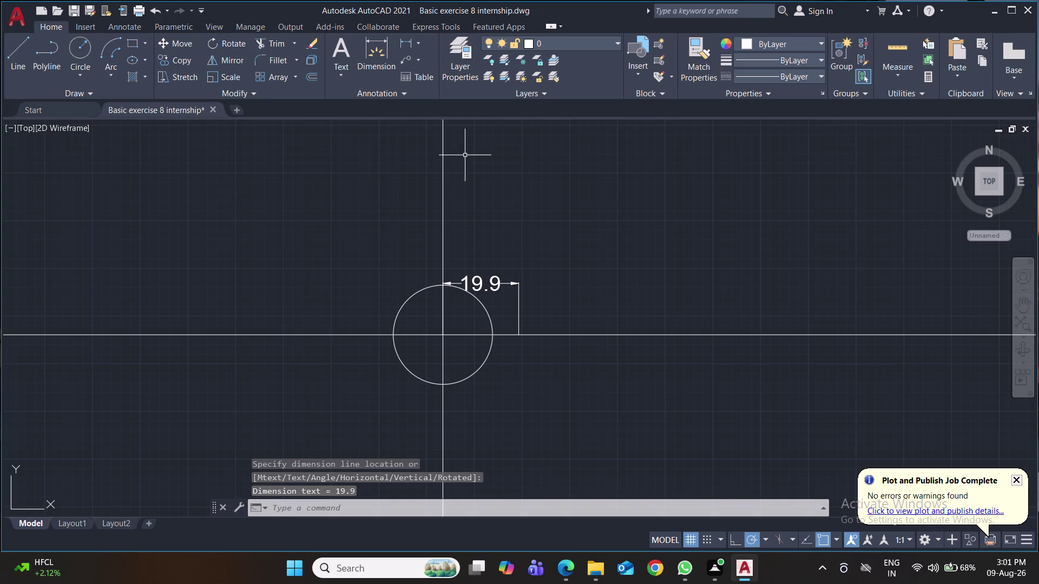
Set the drawing units length precision to 0.00.
key(u)
key(n)
key(Return)
click(472, 219)
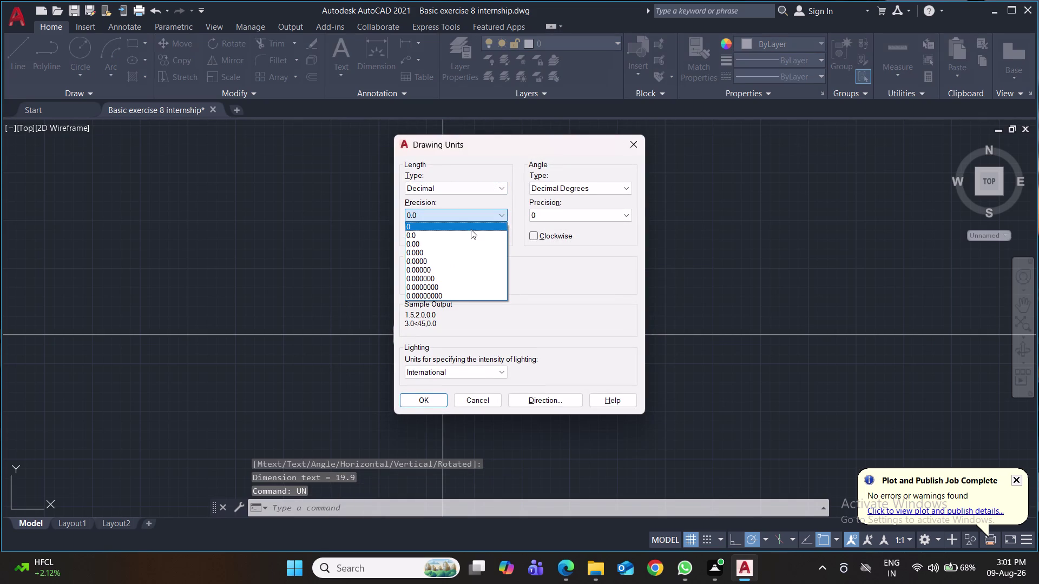
click(465, 243)
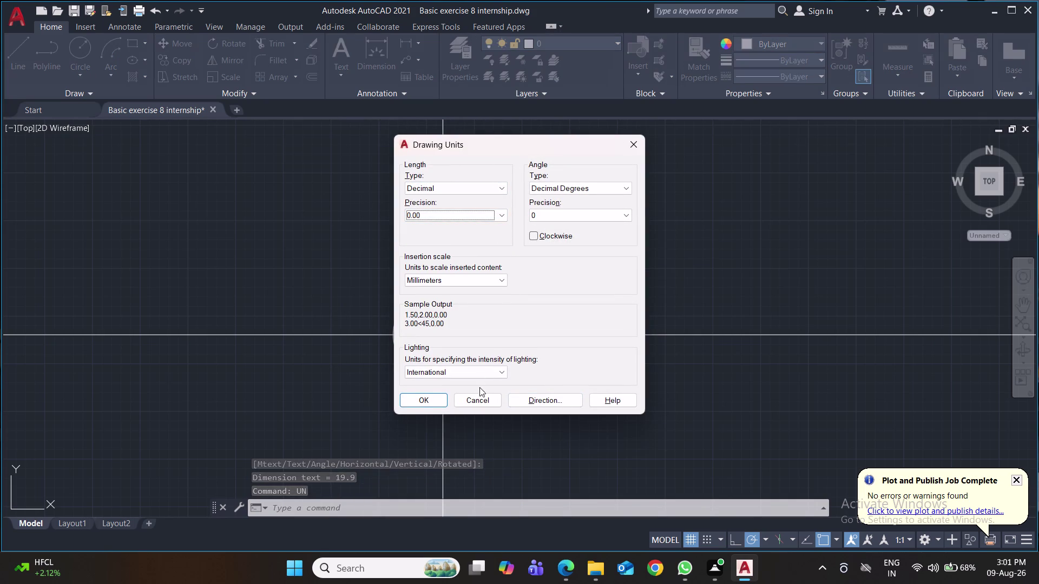
click(418, 403)
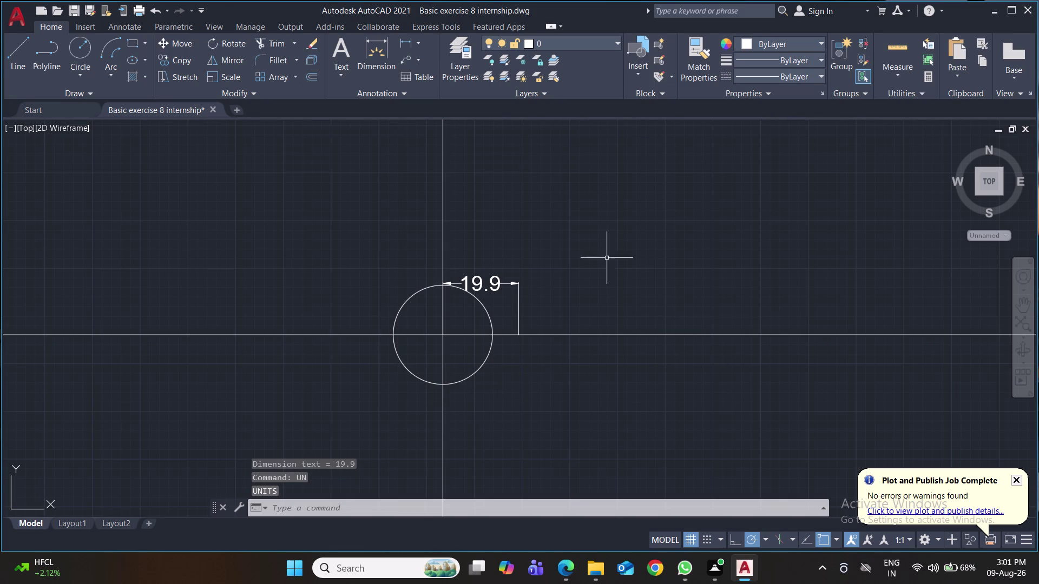
Give the Standard dimension style 0.00 linear precision so the dimension reads 19.85.
key(d)
key(Return)
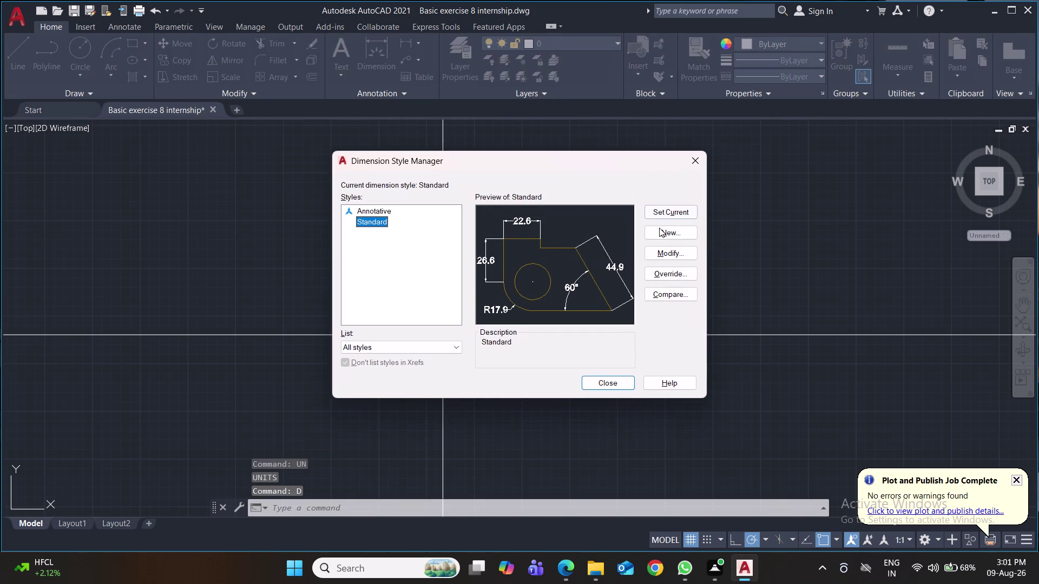
click(667, 255)
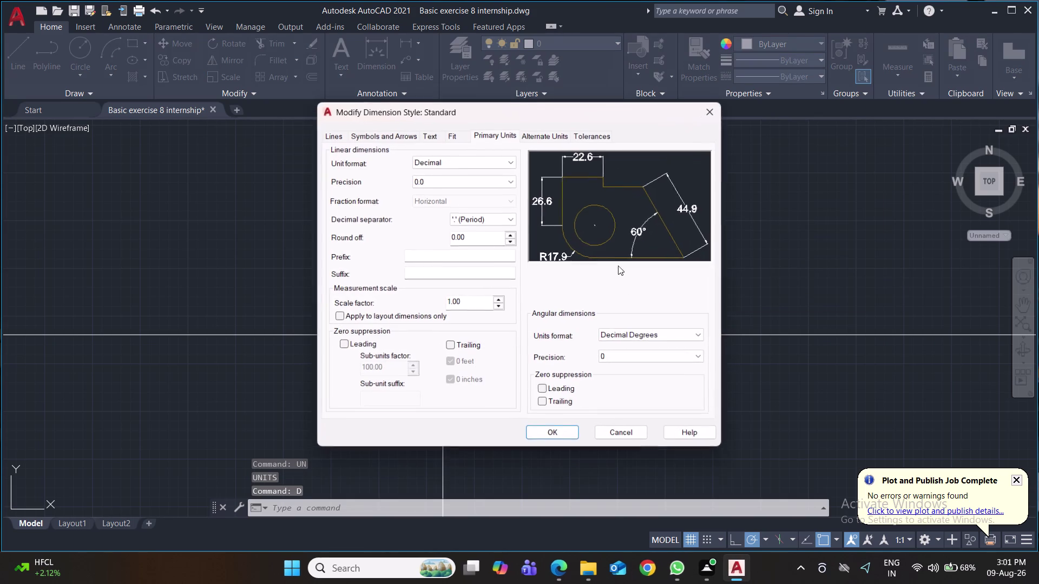
click(498, 183)
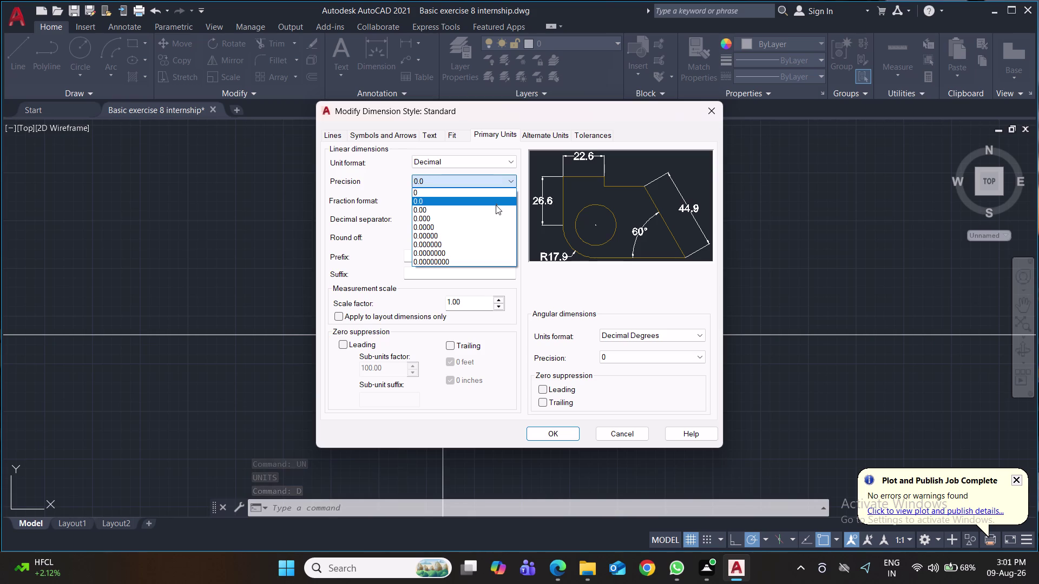
click(496, 210)
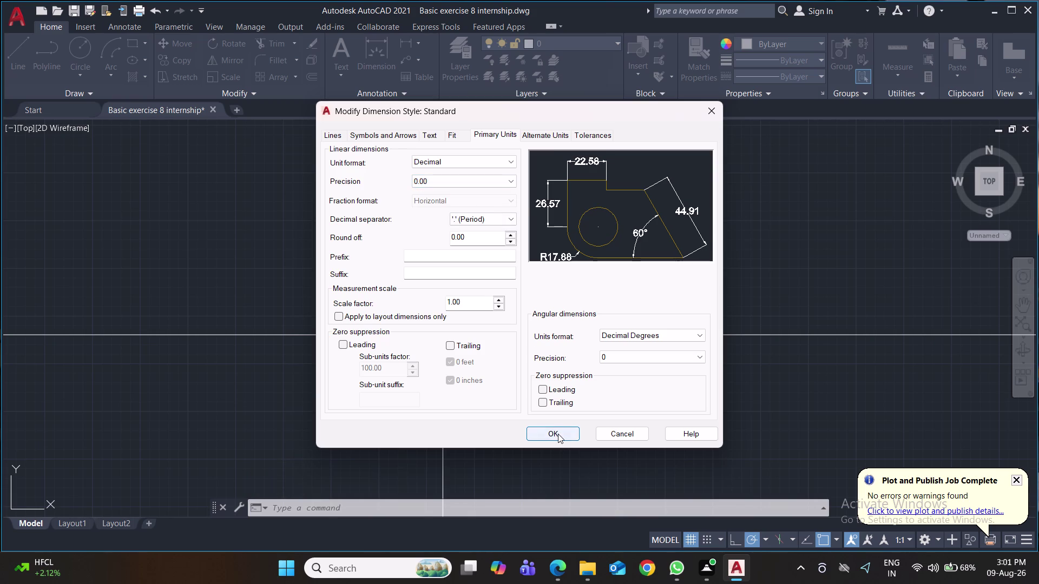
click(558, 434)
click(669, 209)
click(606, 387)
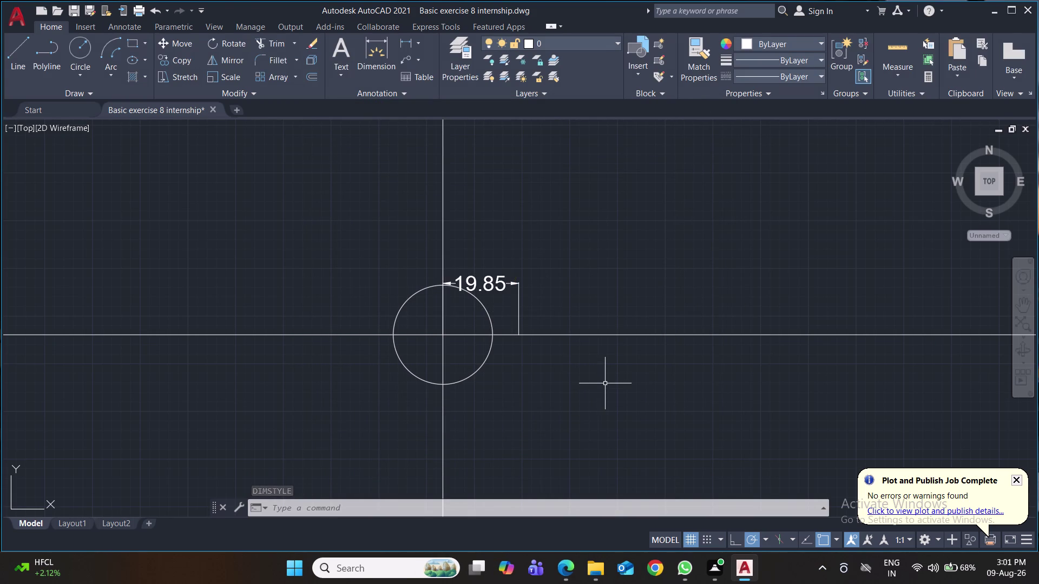
Add a 19.85 linear dimension leftward from the circle centre.
click(404, 37)
click(441, 337)
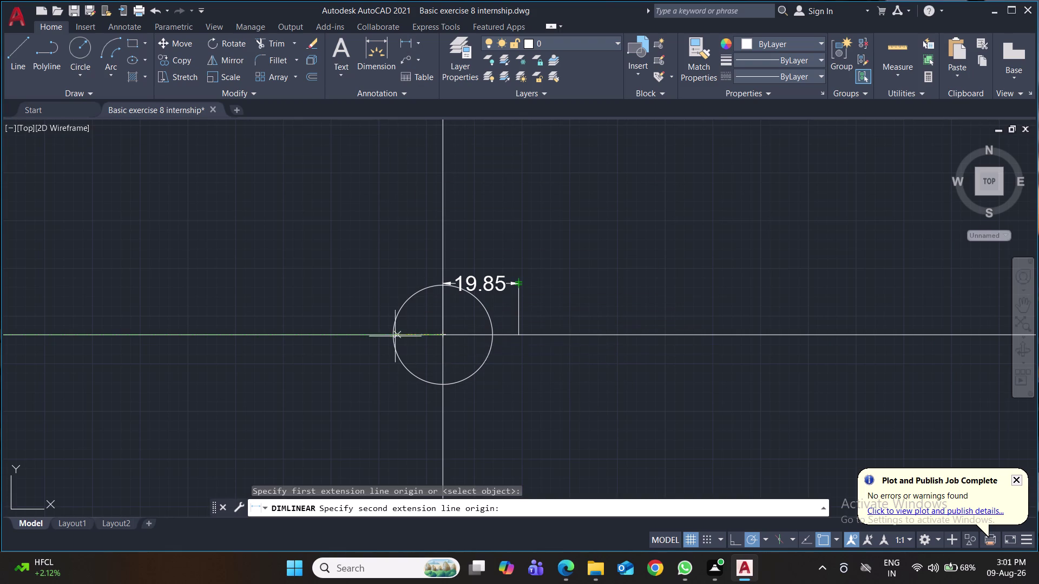
text(19.)
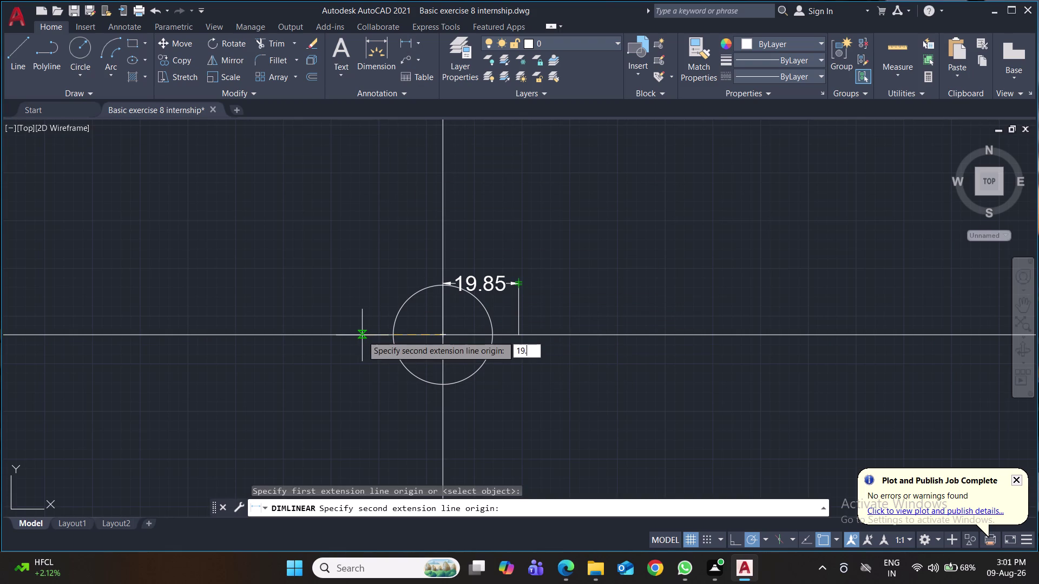
text(85)
key(Return)
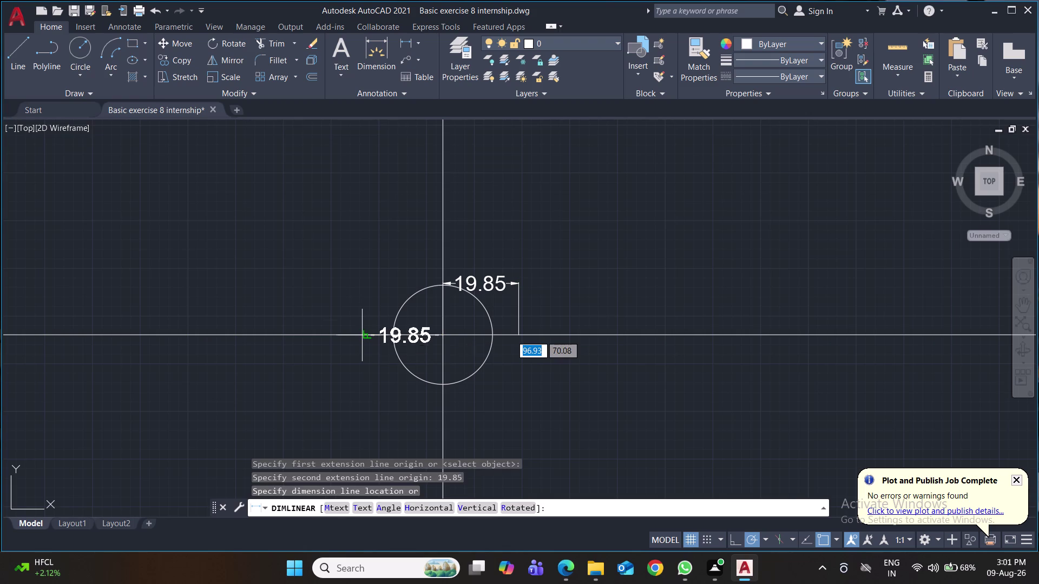
click(351, 283)
Add an overall 39.70 dimension across both outer ends, placed above.
click(405, 43)
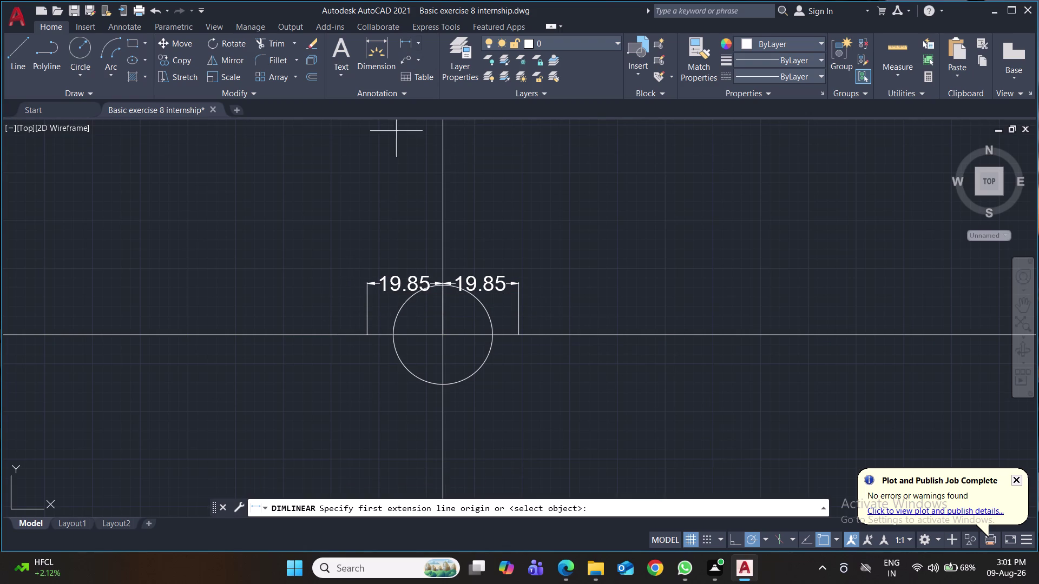
click(367, 334)
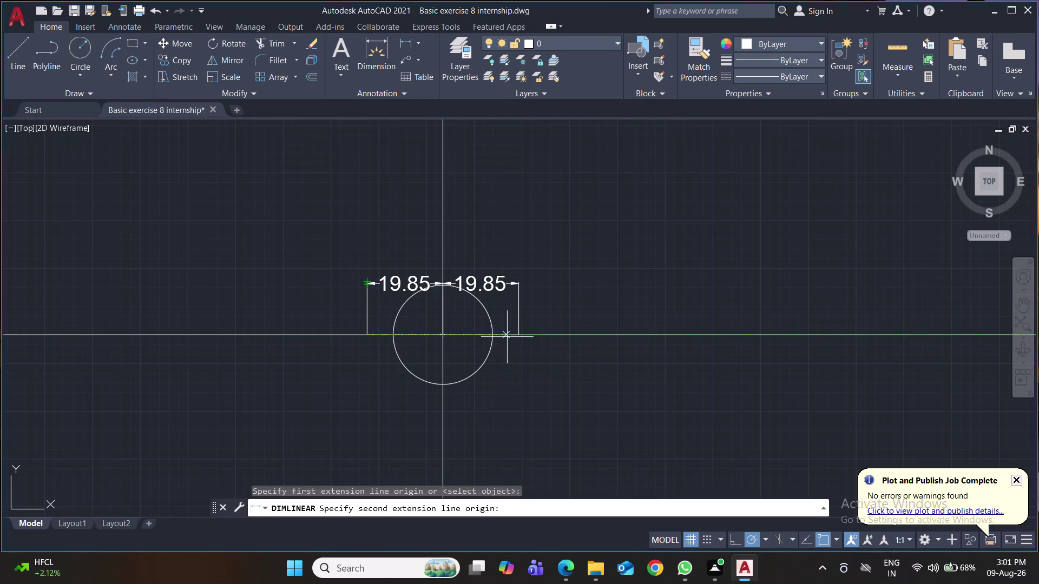
click(517, 337)
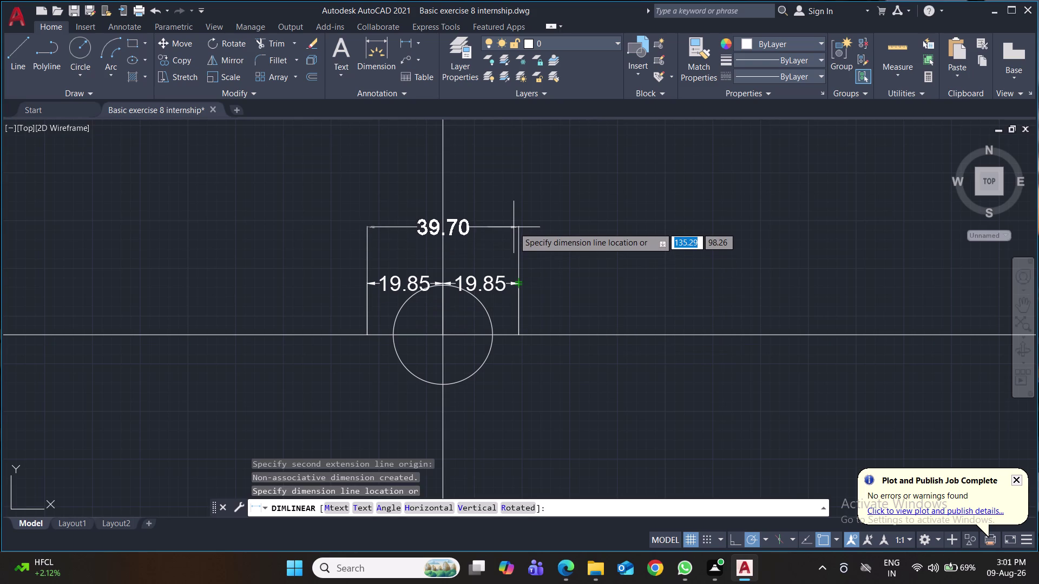
click(514, 227)
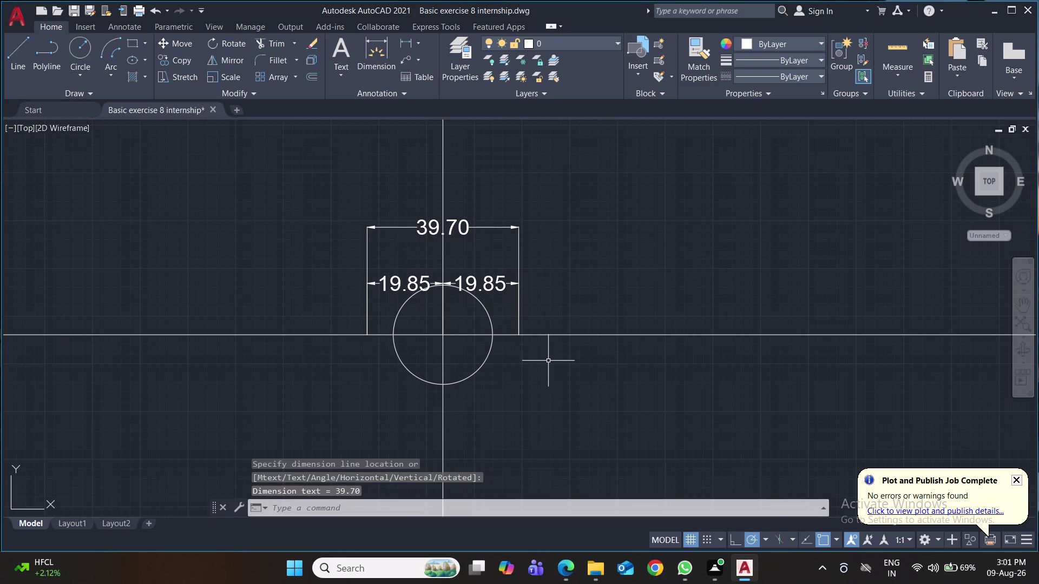
click(84, 44)
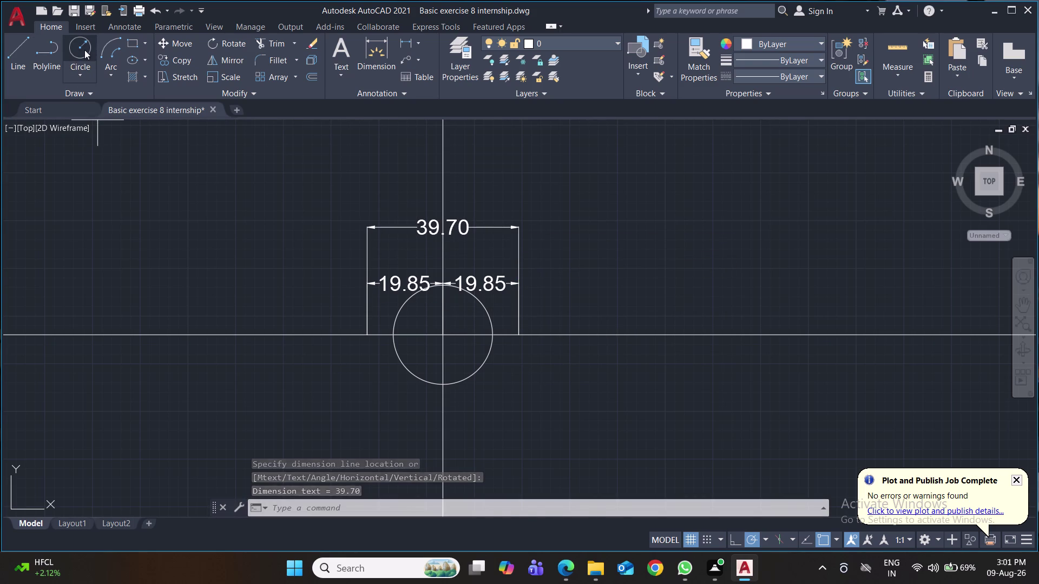
Draw 12.7-diameter circles at the left and right outer dimension end points.
click(364, 338)
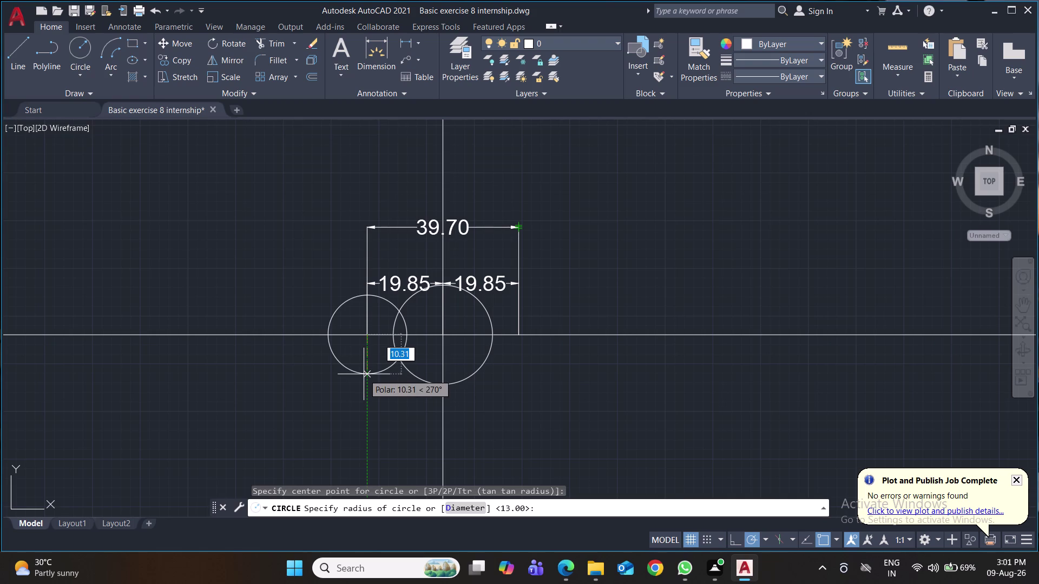
key(d)
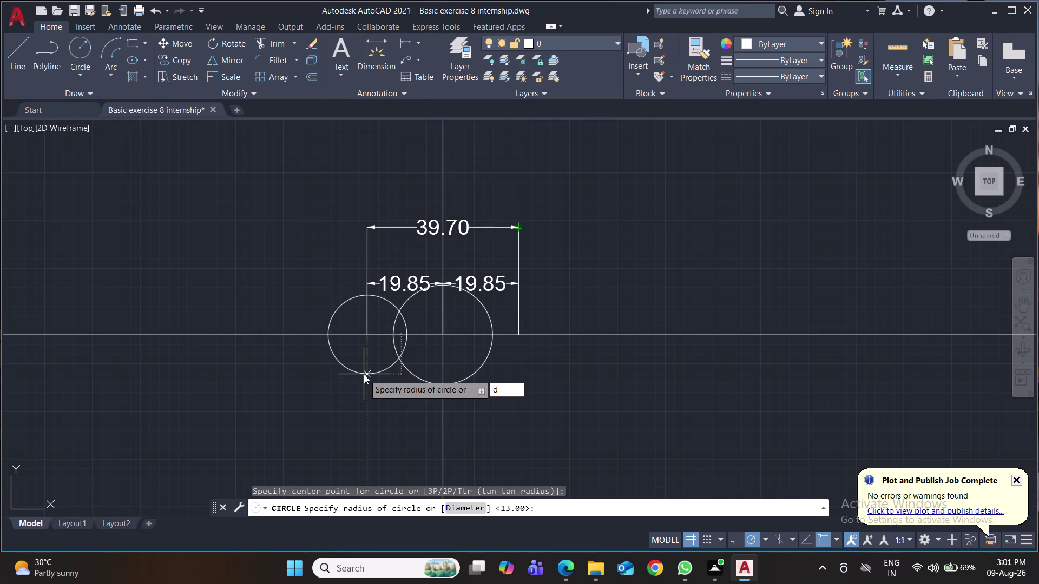
key(Return)
text(12.7)
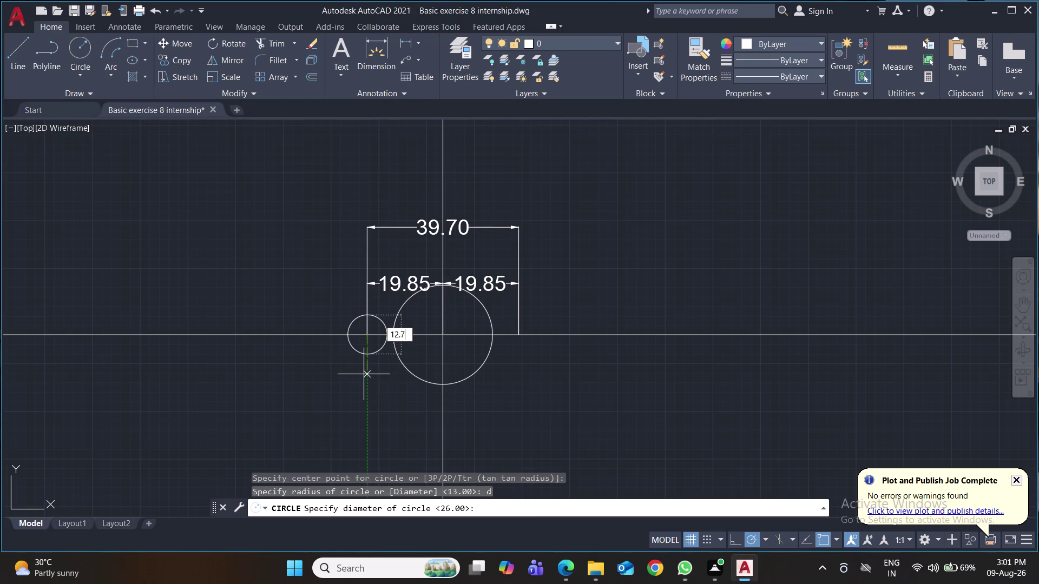
key(Return)
key(space)
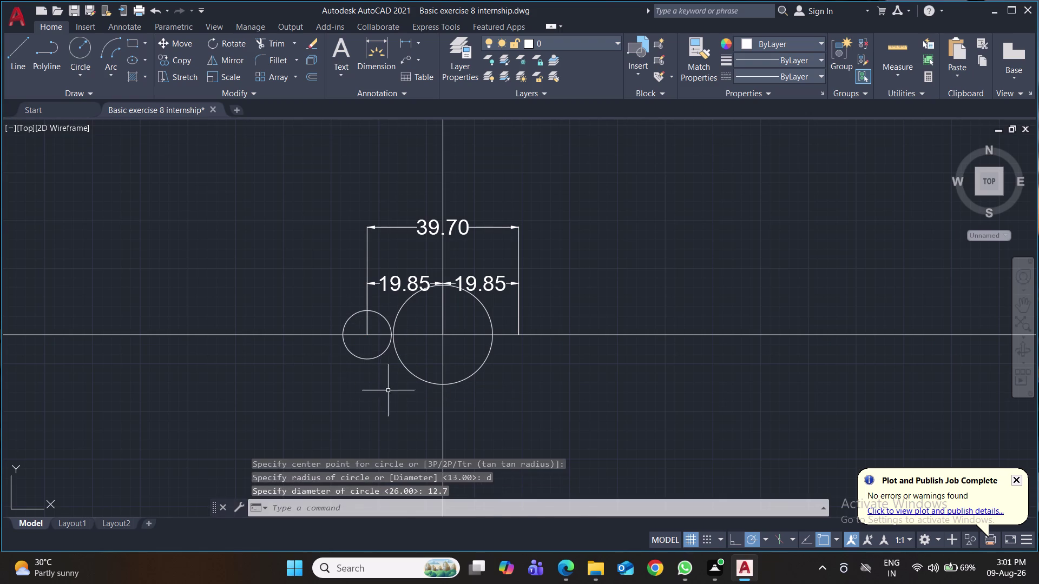
click(518, 335)
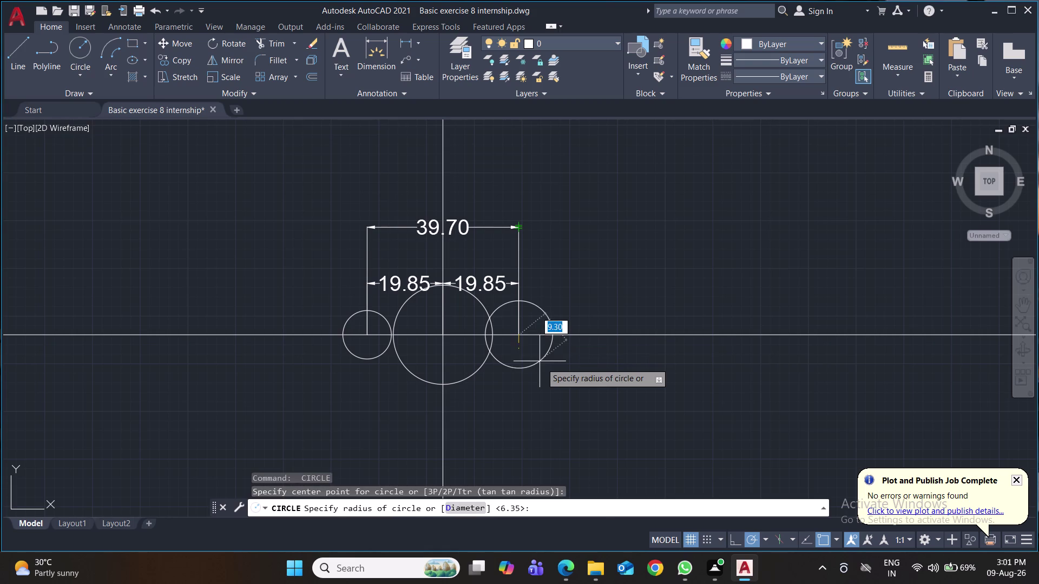
key(d)
key(Return)
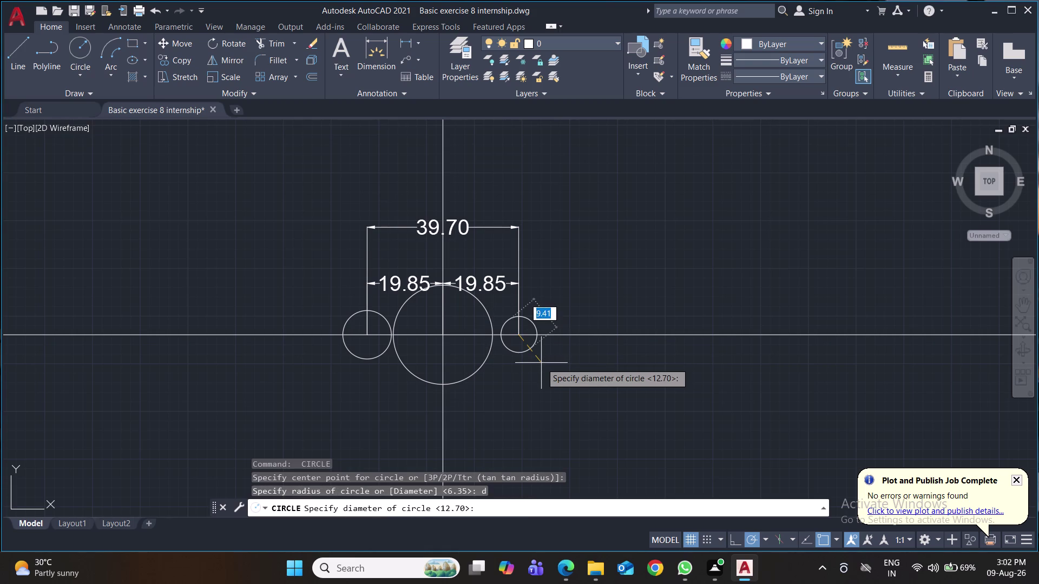
text(12.7)
key(Return)
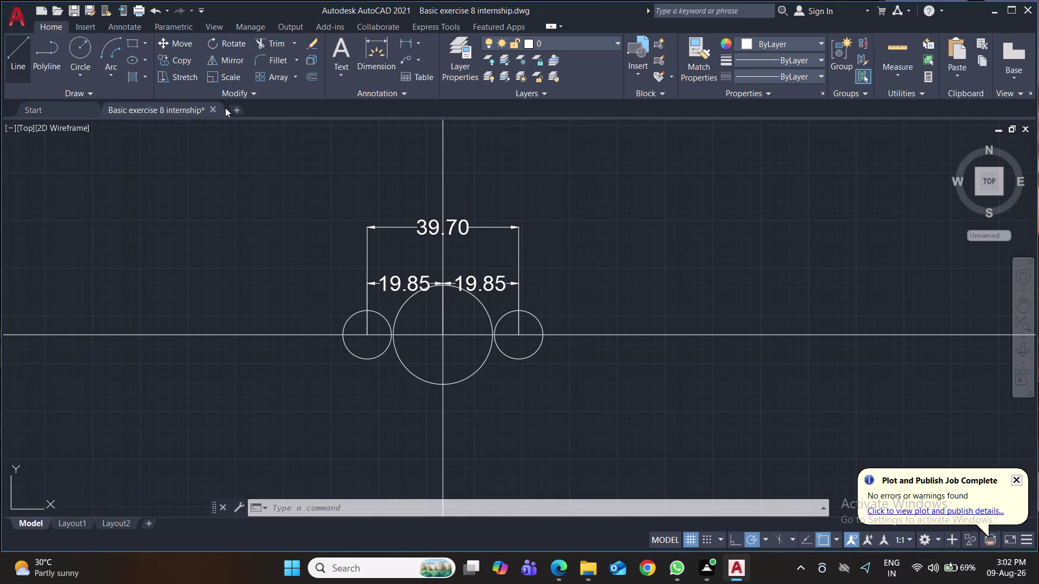
click(406, 43)
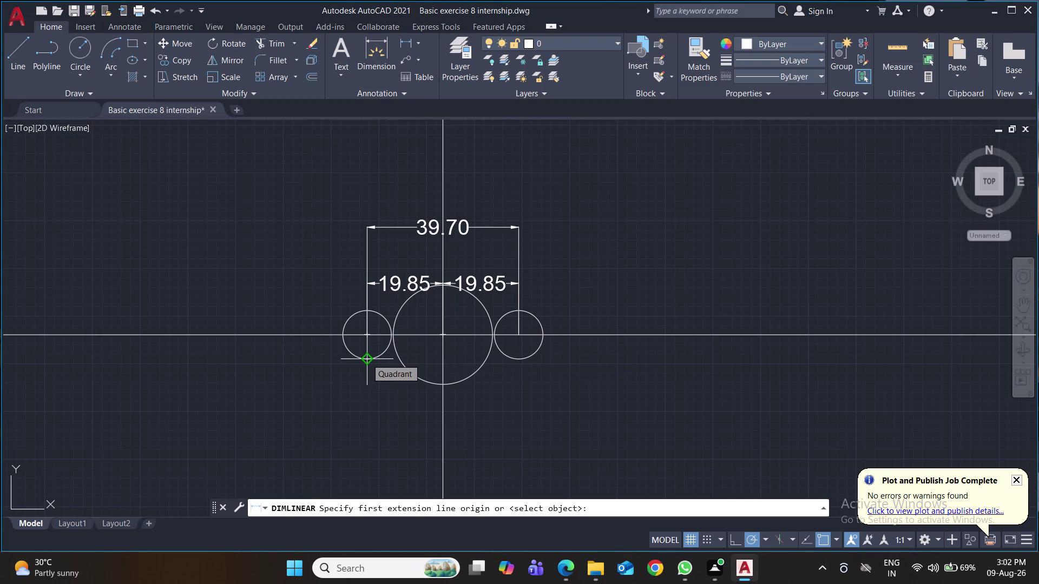
Place a 5.00 dimension below the left small circle.
click(367, 359)
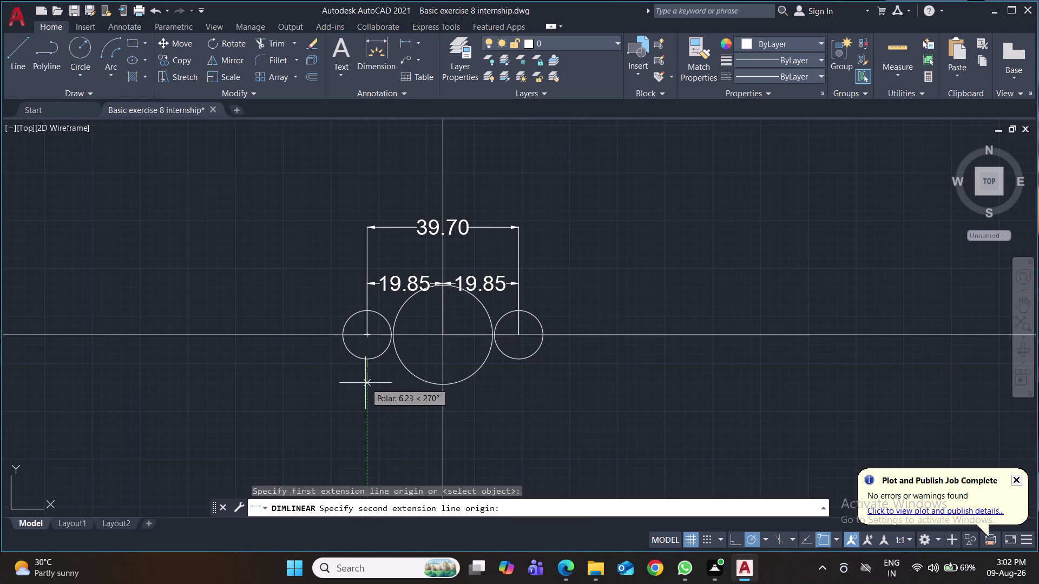
key(5)
key(Return)
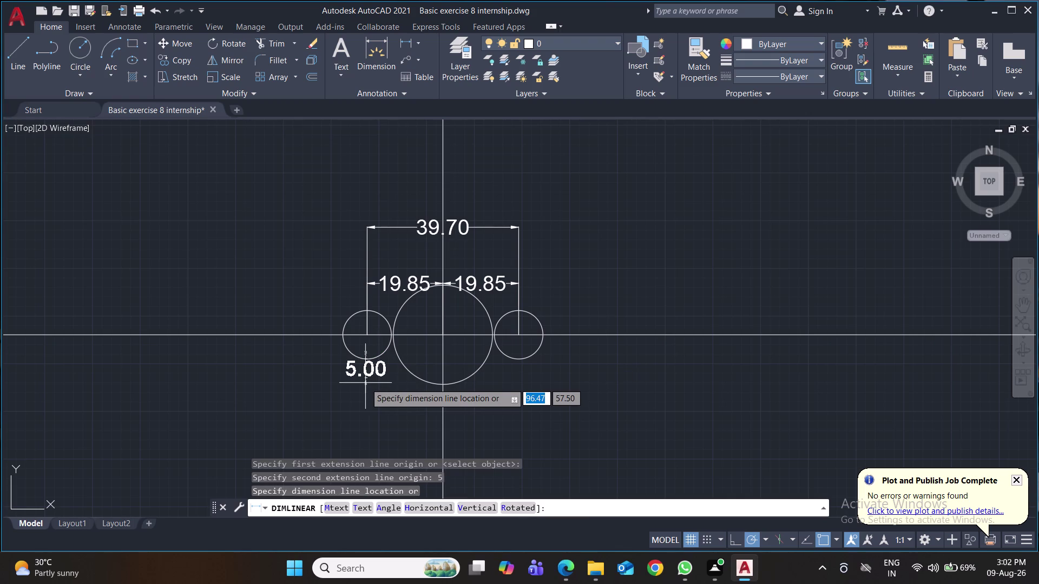
click(444, 389)
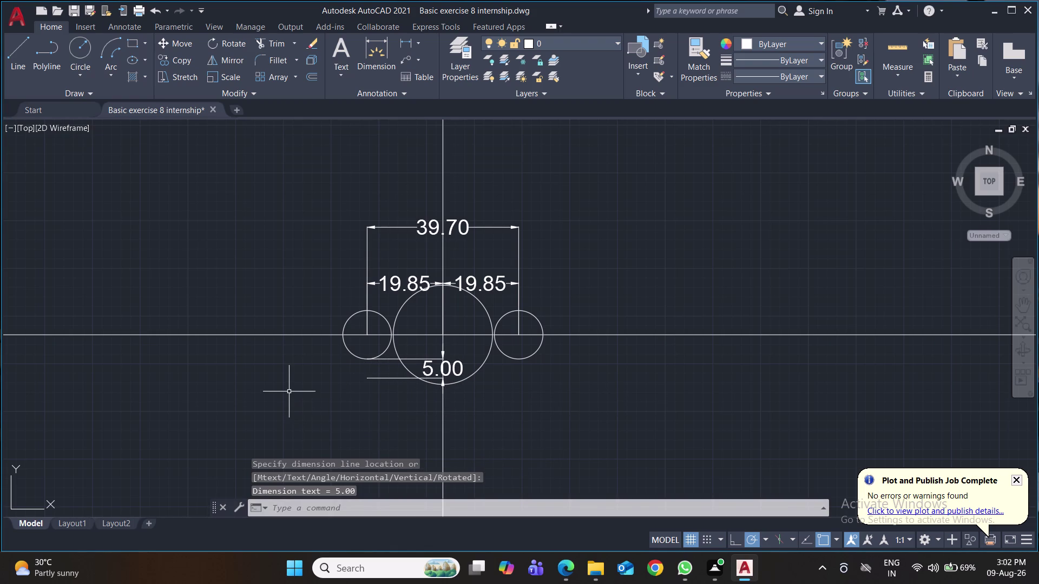
Draw a horizontal line between the large circle and the left circle's bottom.
click(22, 58)
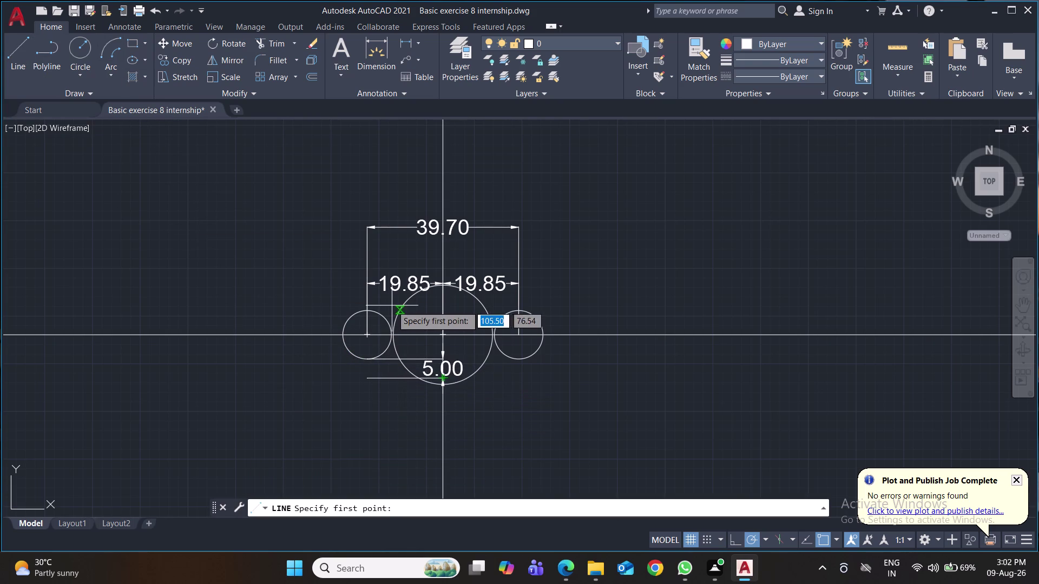
scroll(up, 3)
middle_drag(378, 425, 437, 236)
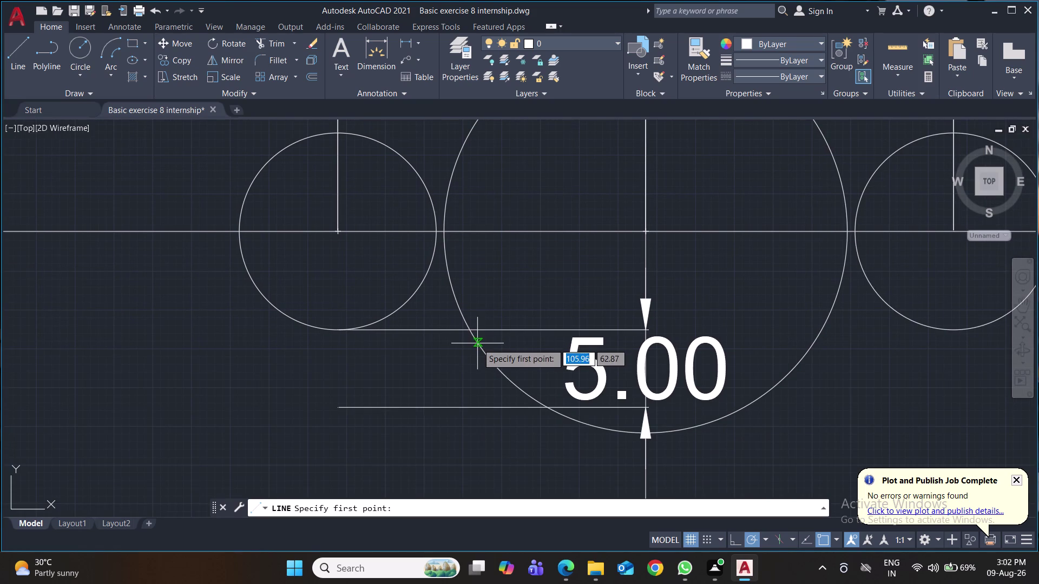
click(469, 333)
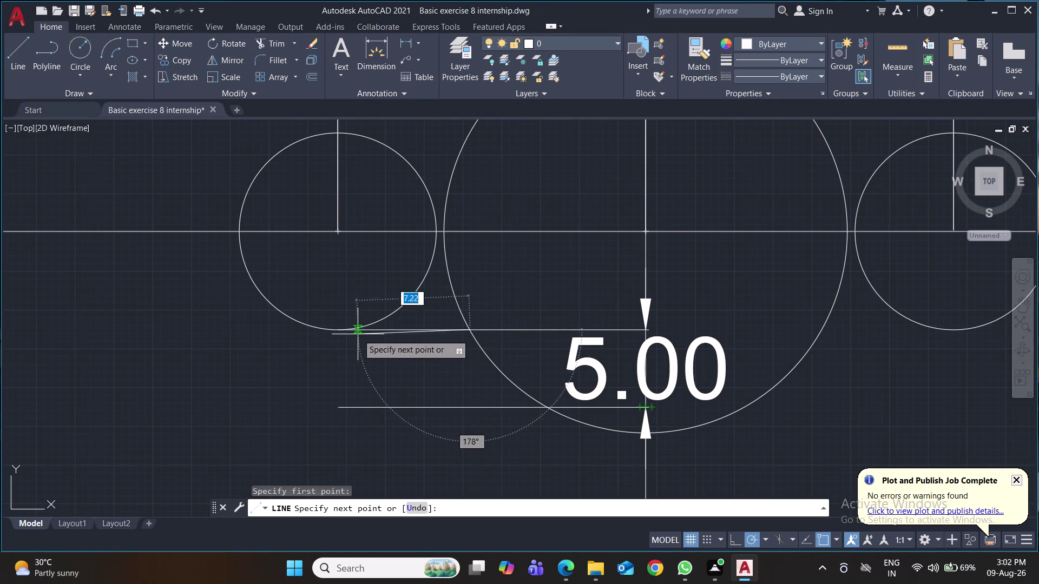
click(338, 332)
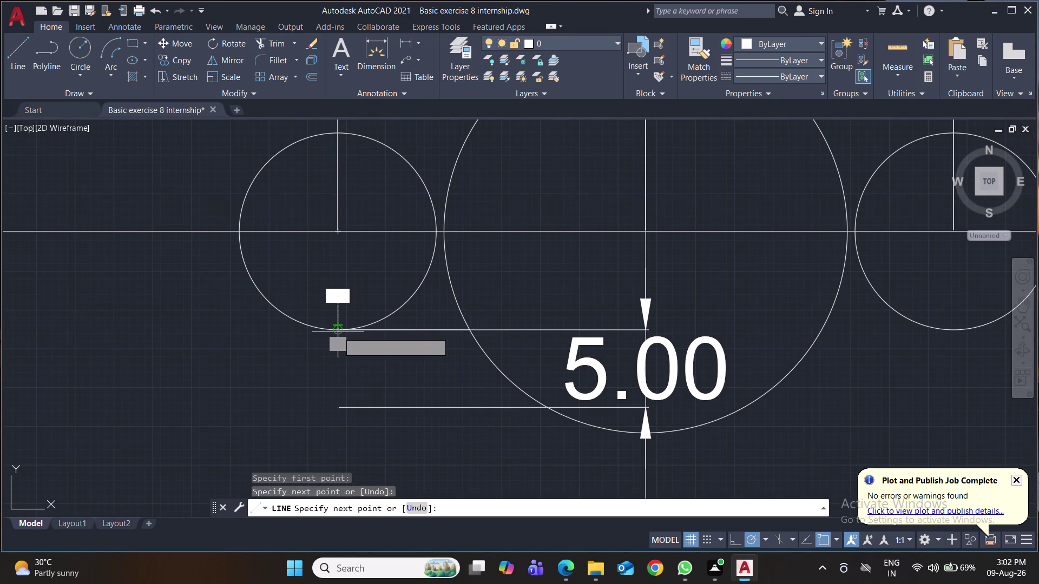
key(Return)
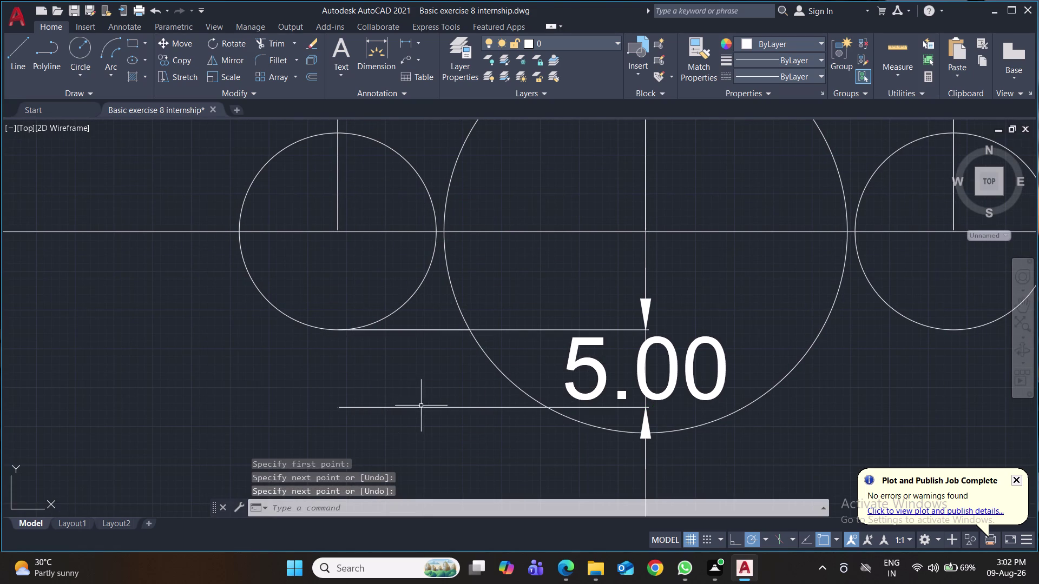
Delete the extra object, removing the 5.00 dimension.
click(645, 387)
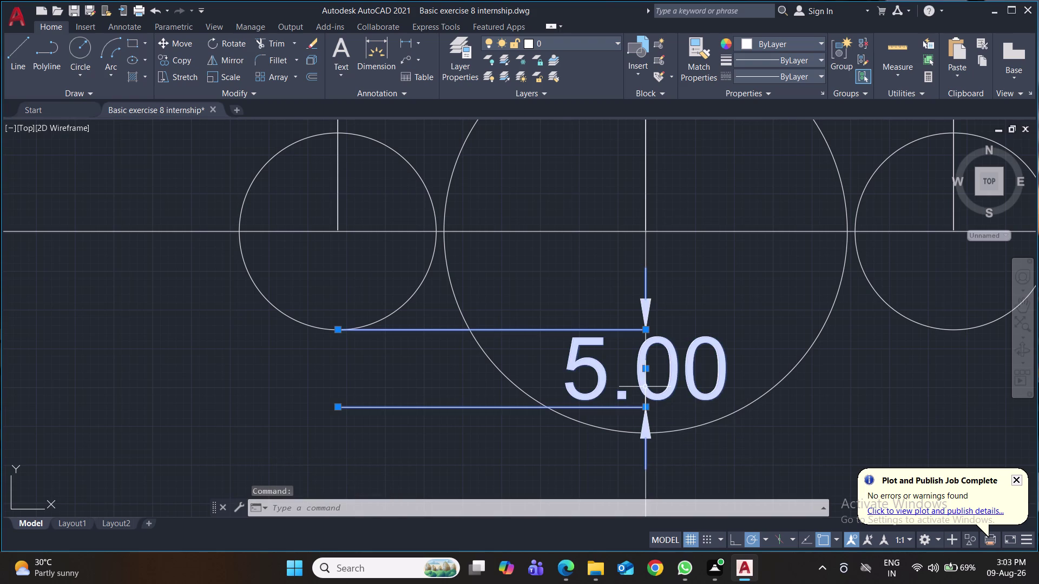
key(Delete)
middle_drag(578, 308, 556, 388)
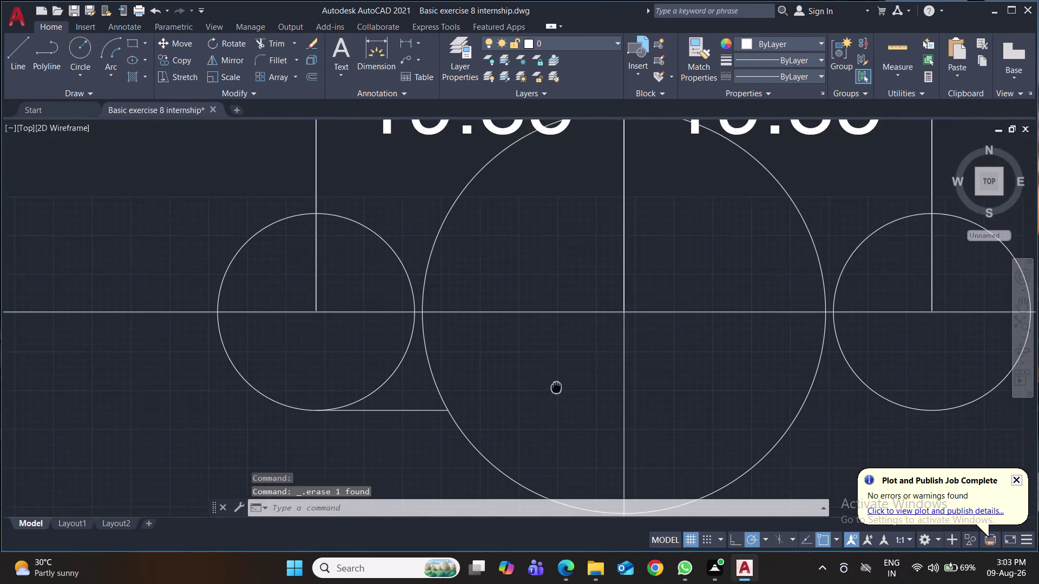
middle_drag(556, 389, 557, 367)
Trim the large circle's and left circle's arcs at the bottom line, then save.
text(tr)
key(Return)
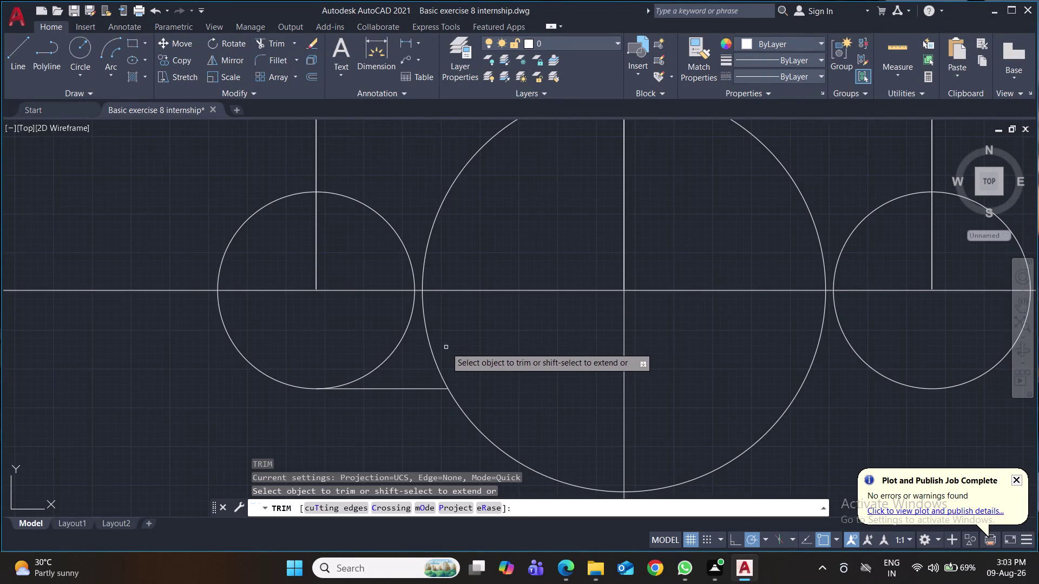
click(430, 347)
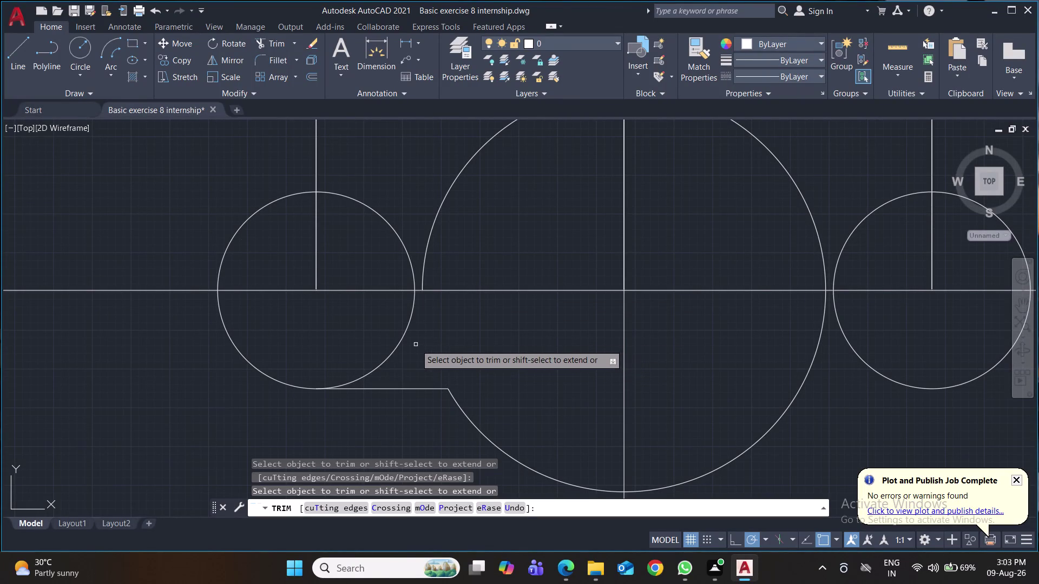
click(402, 339)
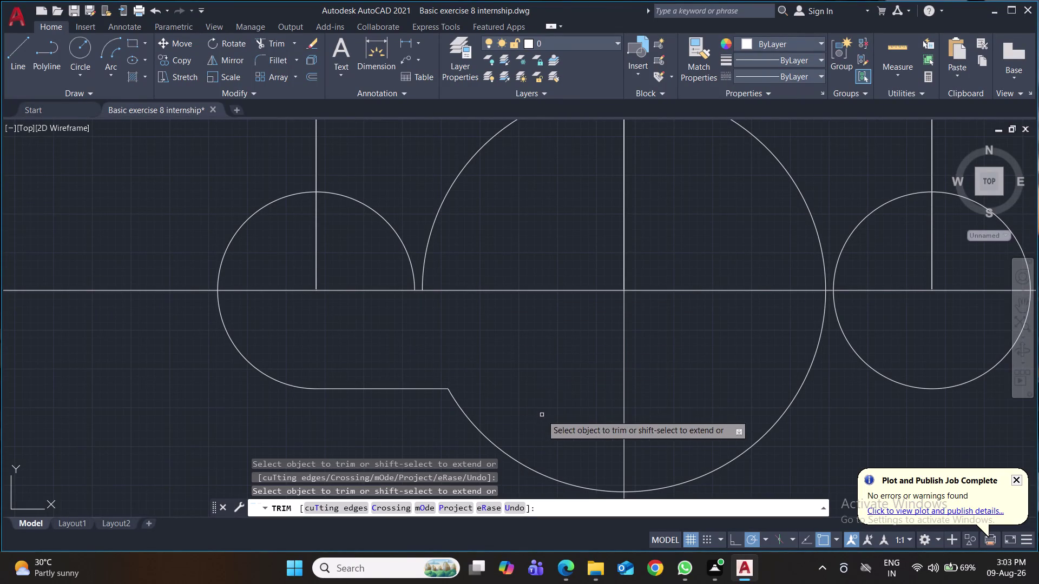
middle_drag(542, 415, 535, 260)
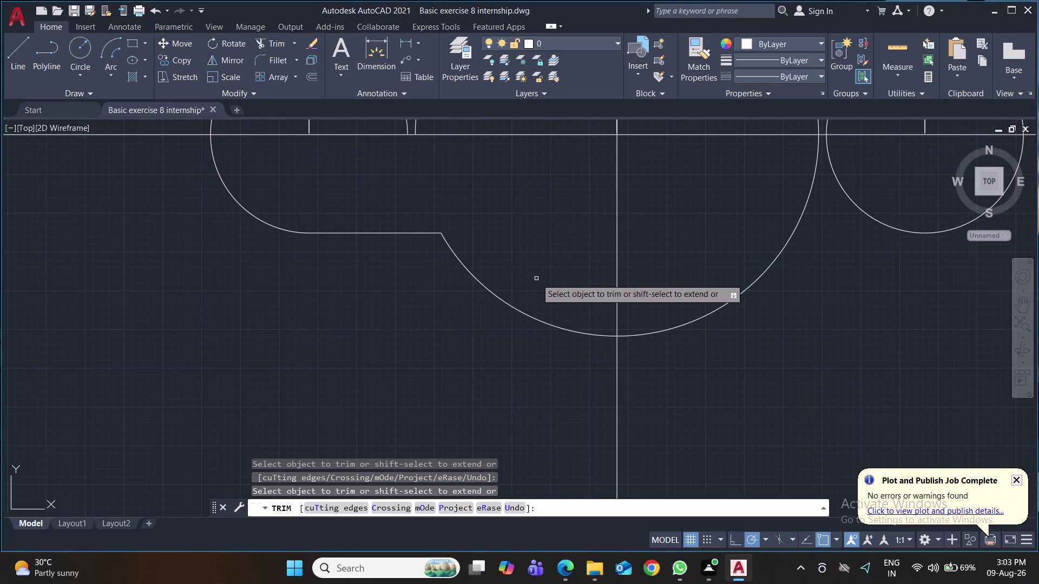
scroll(down, 3)
middle_drag(516, 394, 496, 463)
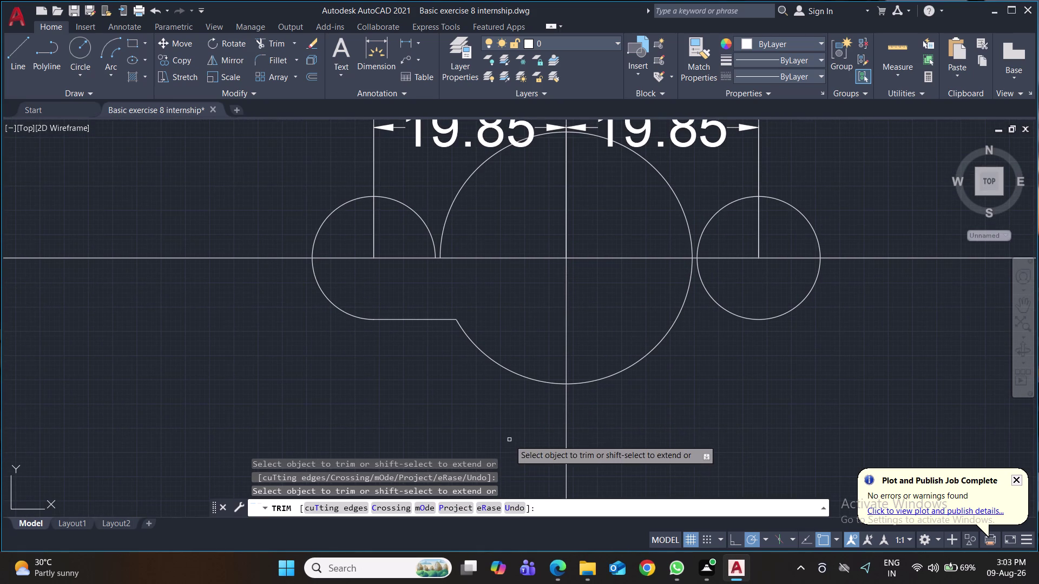
key(ctrl+s)
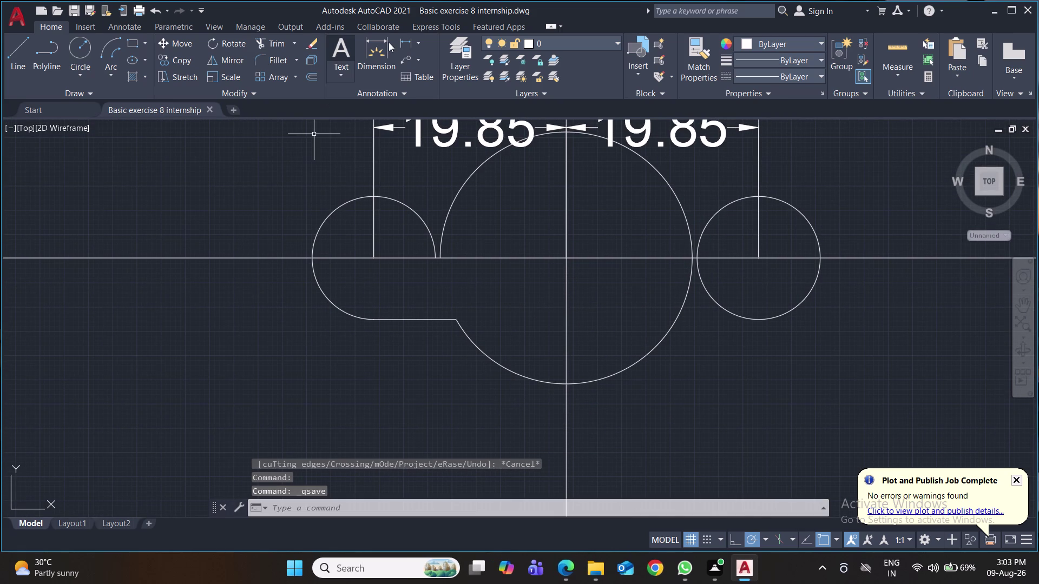
click(406, 42)
scroll(down, 3)
Dimension a 5.00 offset above the centre line at the large circle's centre, and save.
middle_drag(478, 245, 478, 314)
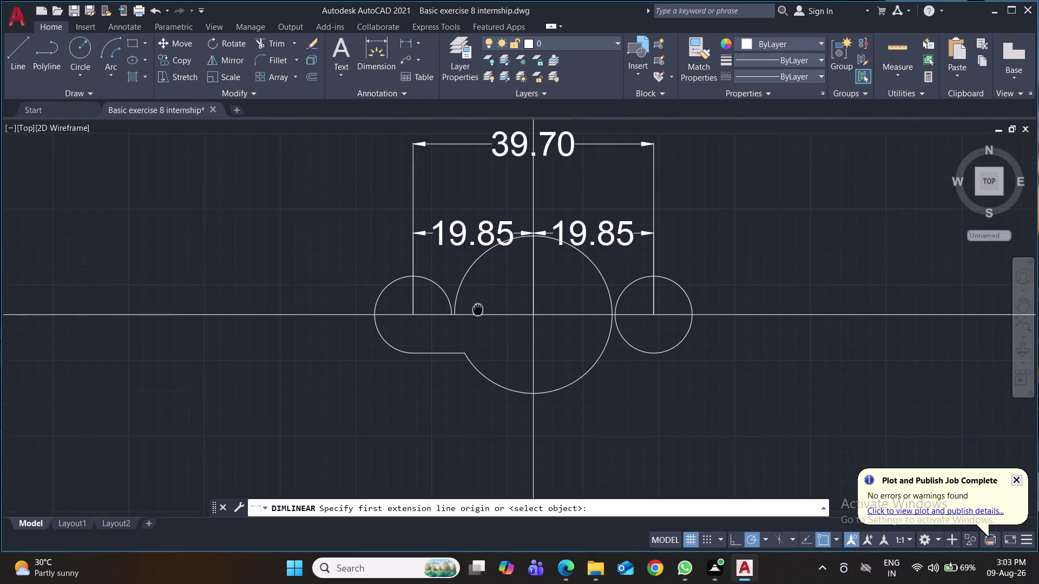
middle_drag(478, 314, 477, 318)
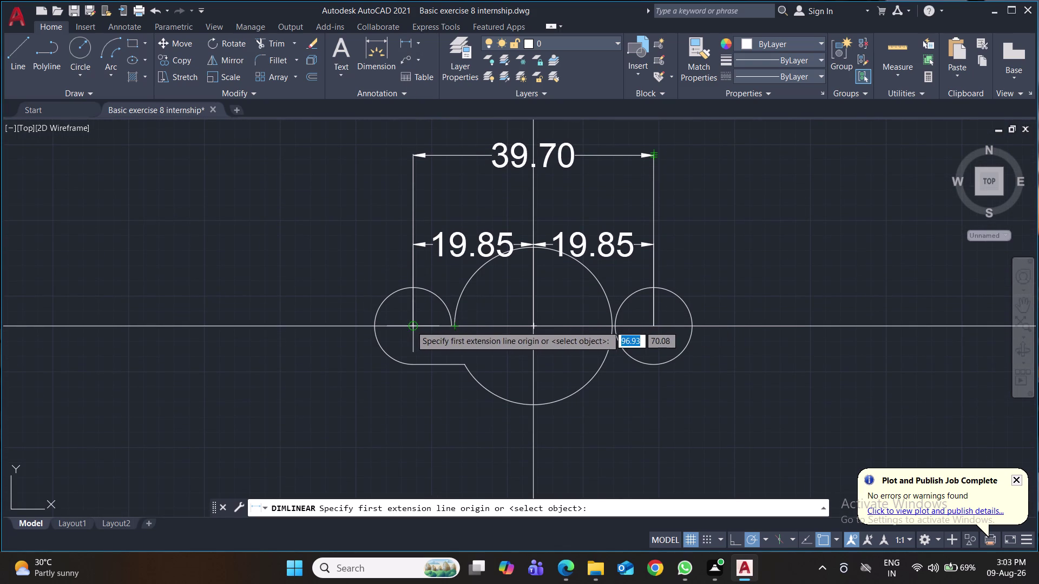
click(413, 327)
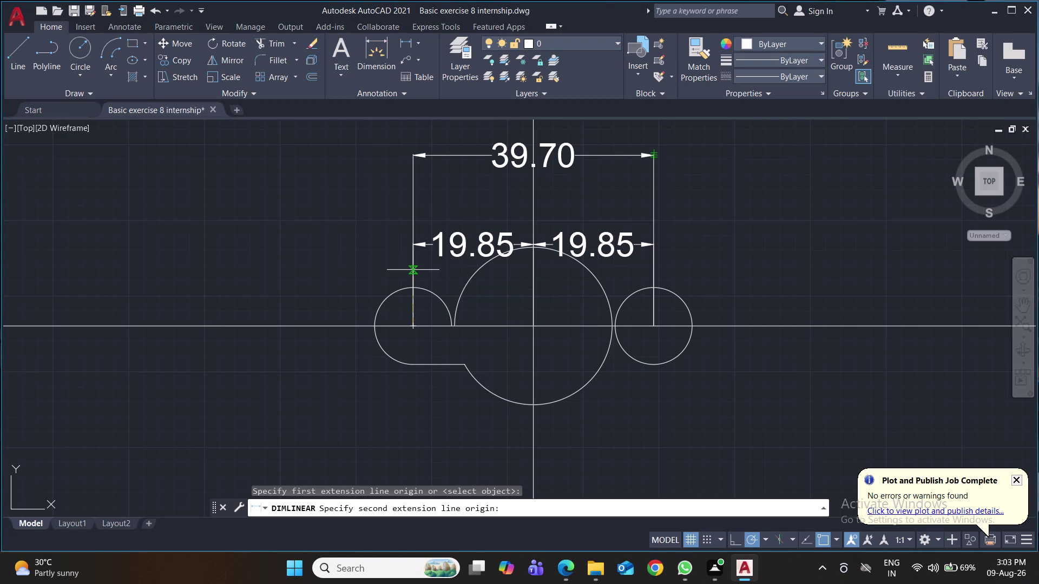
key(5)
key(Return)
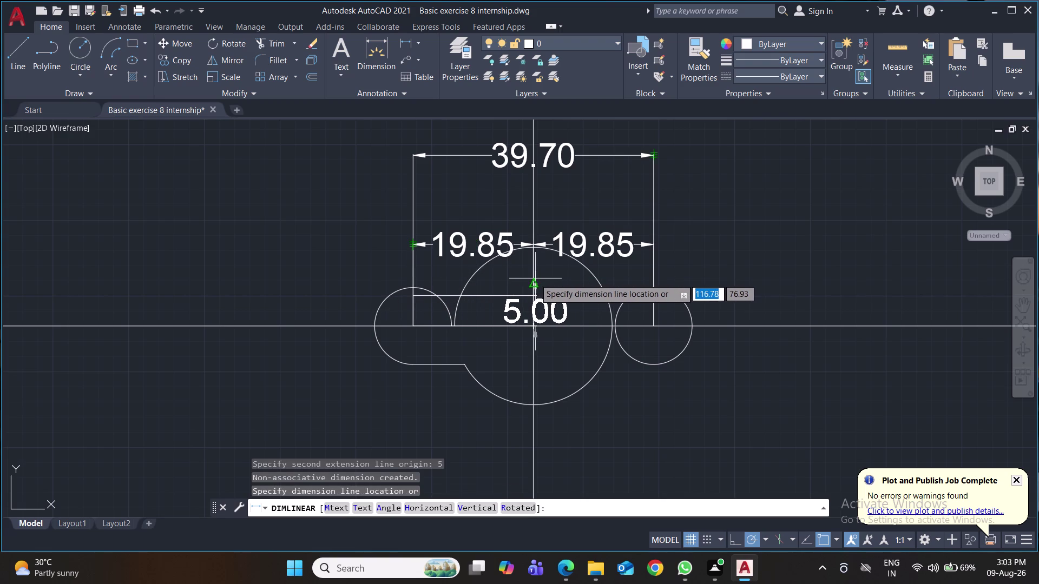
click(533, 278)
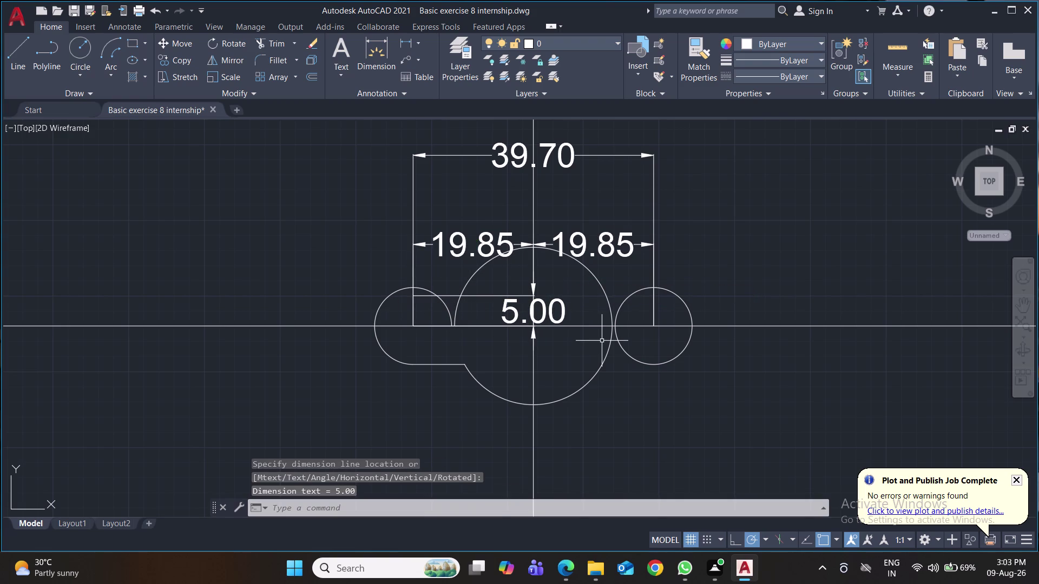
key(ctrl+s)
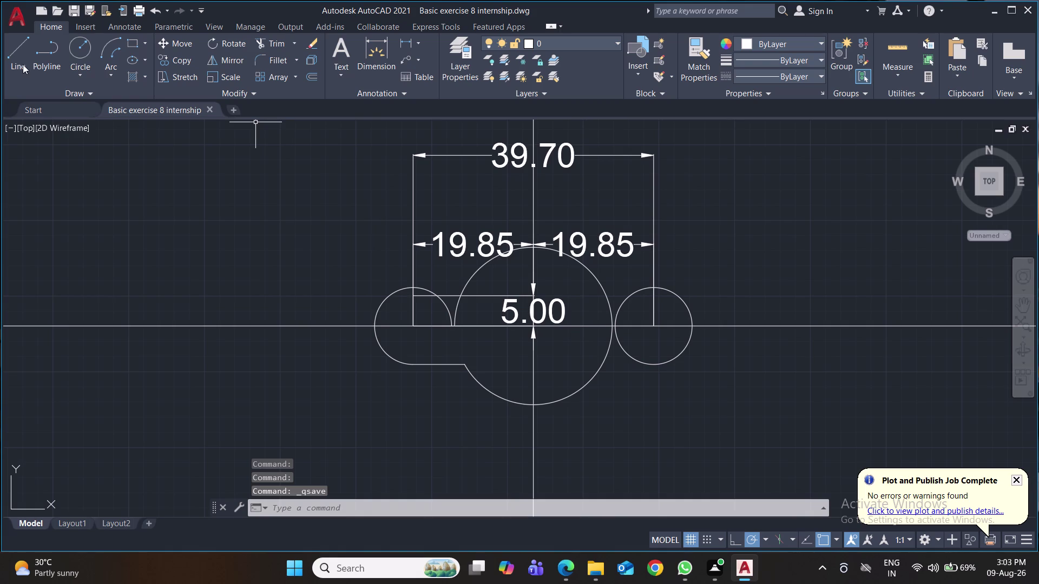
Draw a line from the 5.00 dimension's top leftward to the left circle's centreline.
click(20, 55)
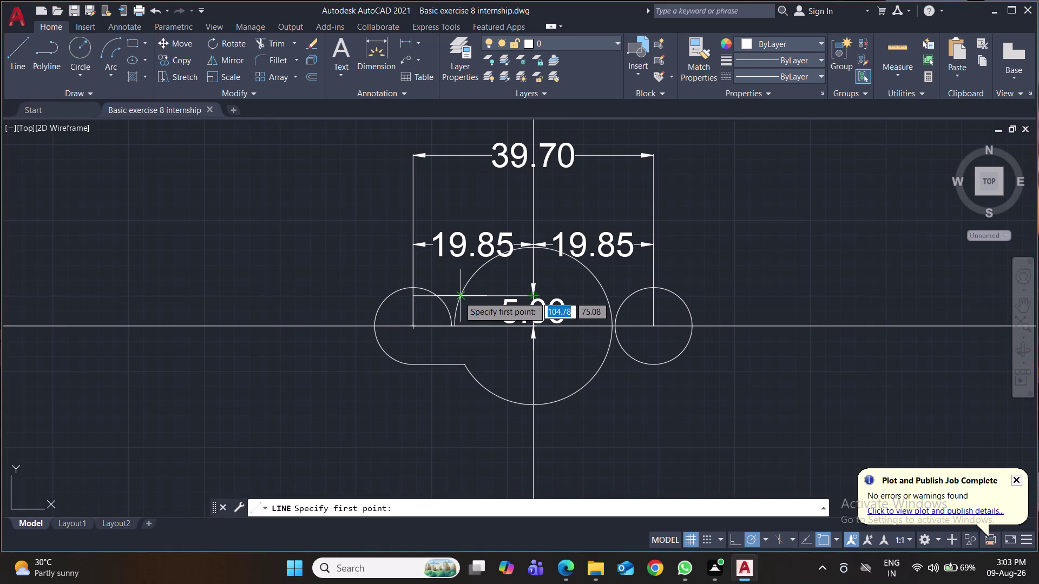
scroll(up, 3)
click(467, 295)
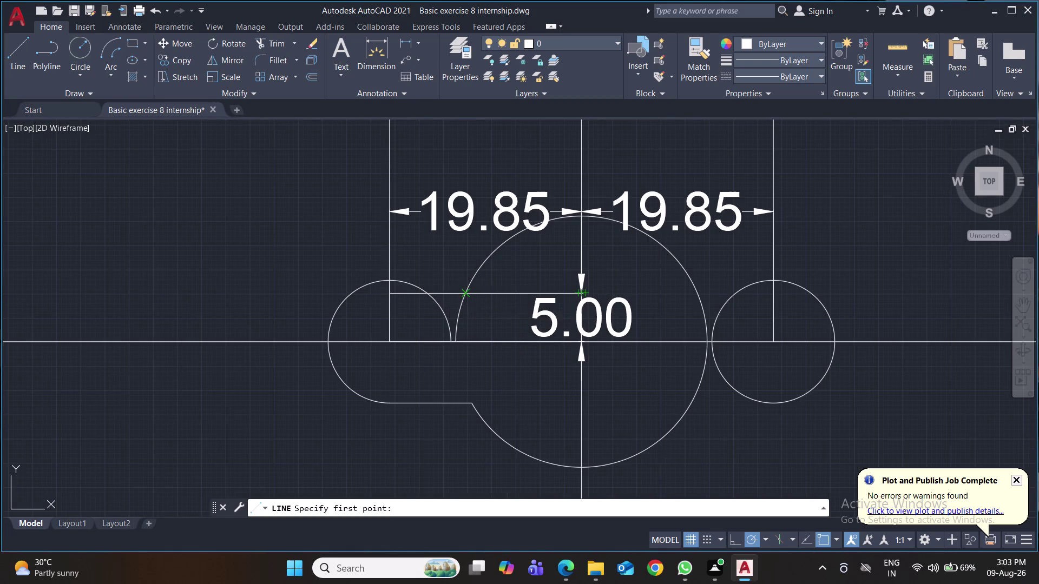
click(428, 294)
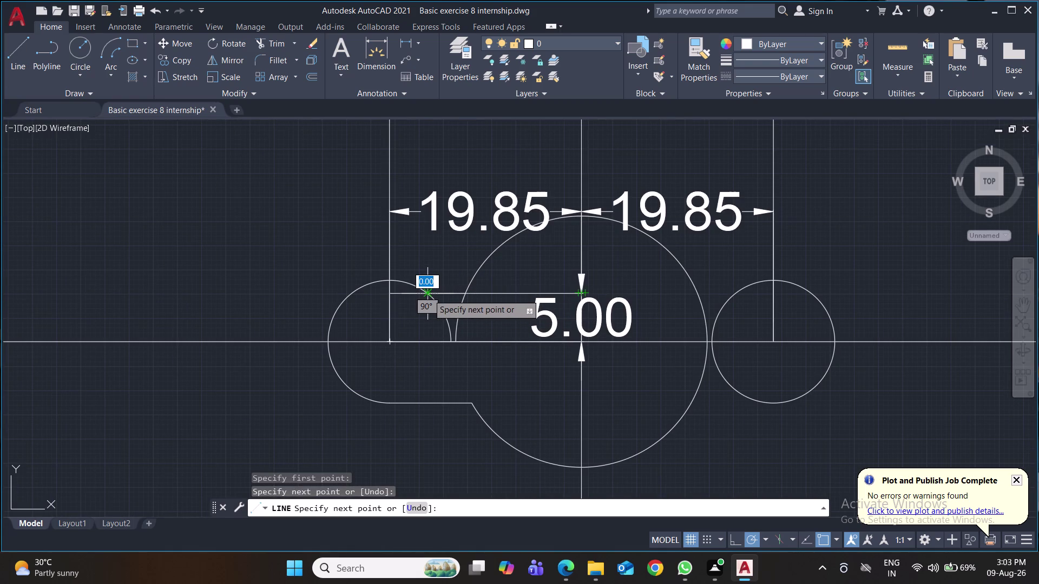
key(Return)
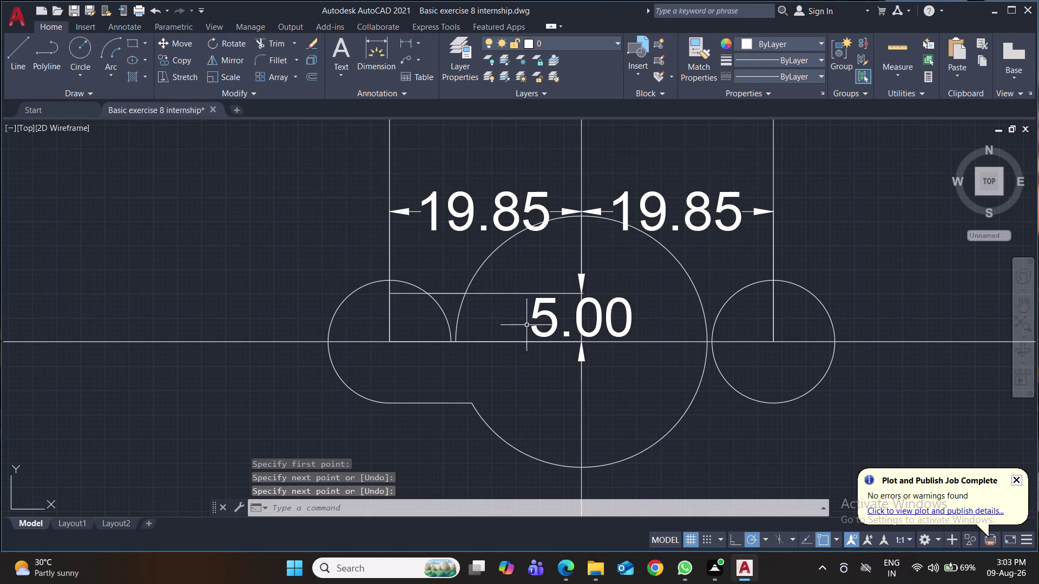
Trim the left circle's upper arc and the new line's ends, undoing three trims.
text(tr)
key(Return)
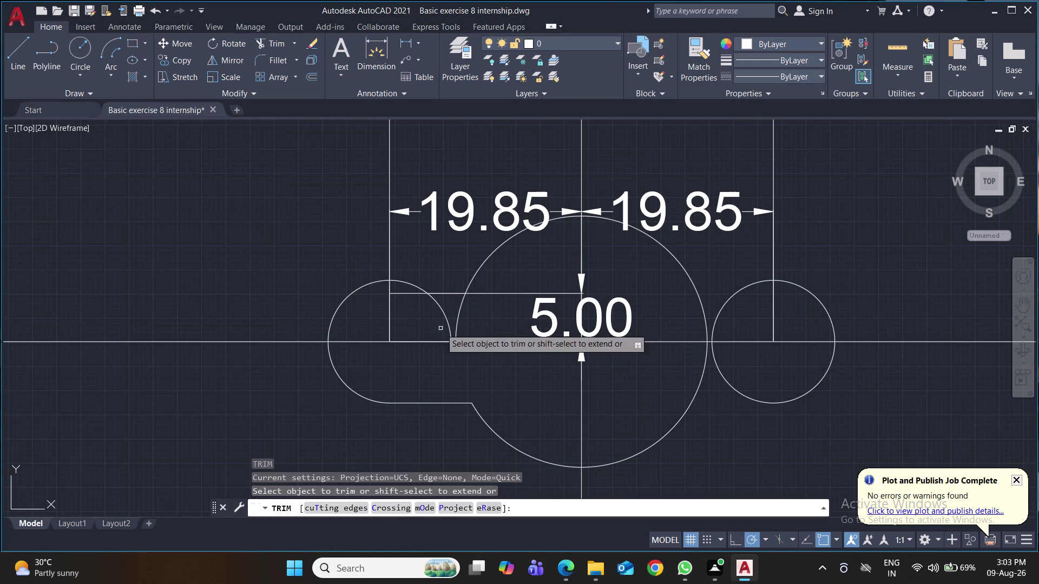
click(406, 295)
click(437, 308)
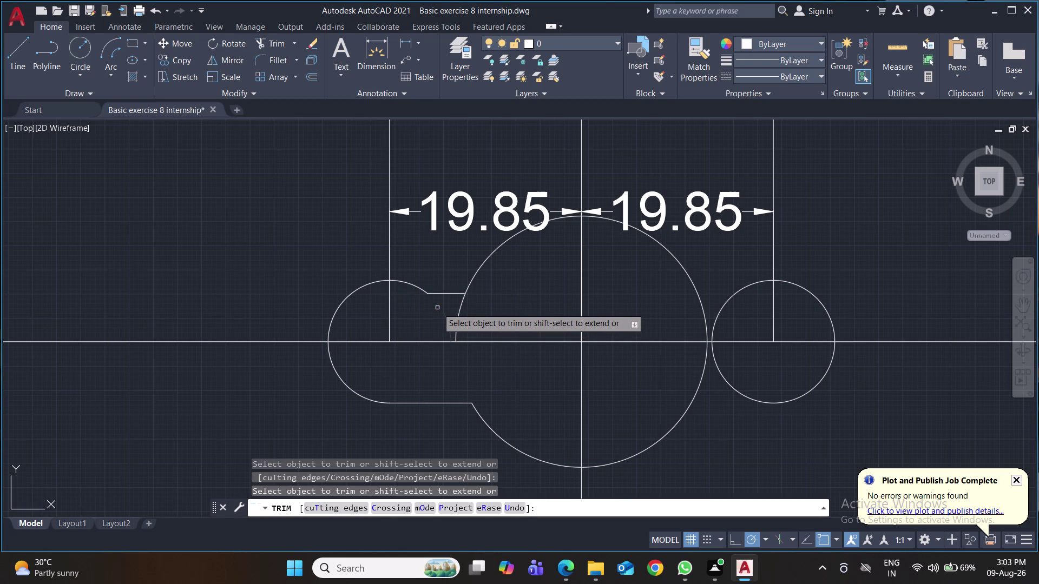
click(455, 324)
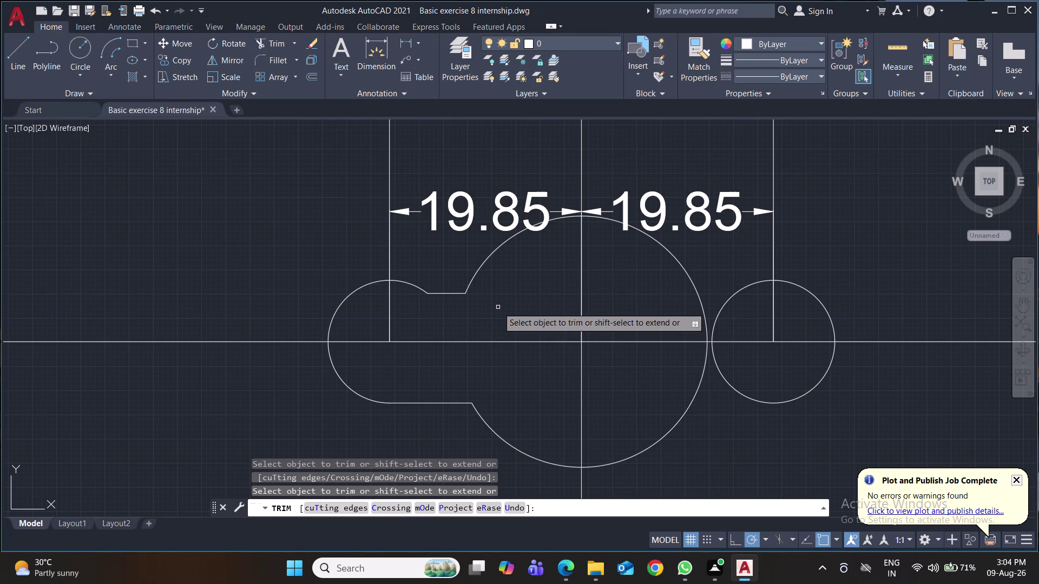
key(ctrl+z)
key(ctrl+z)
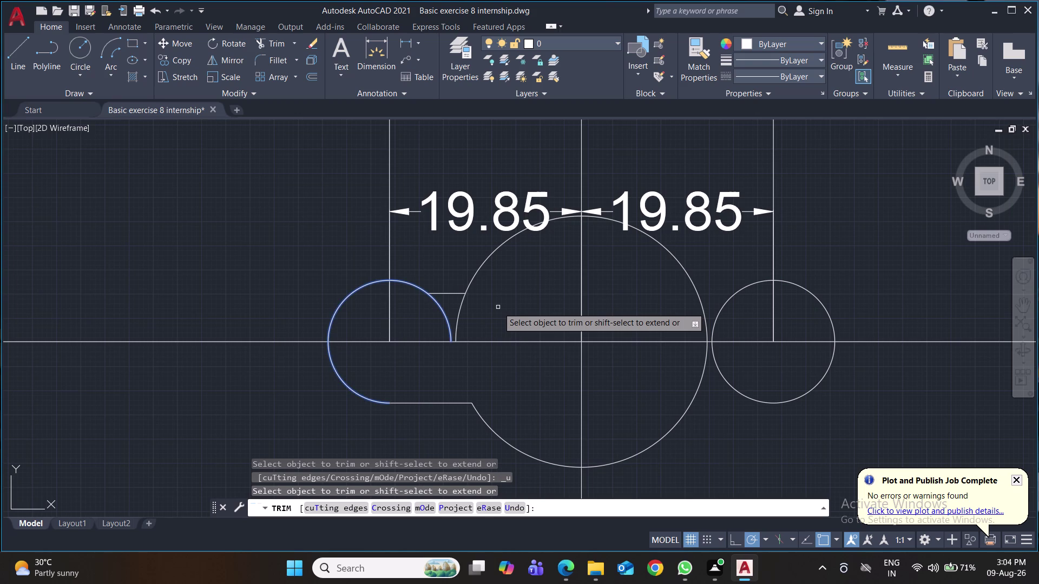
key(ctrl+z)
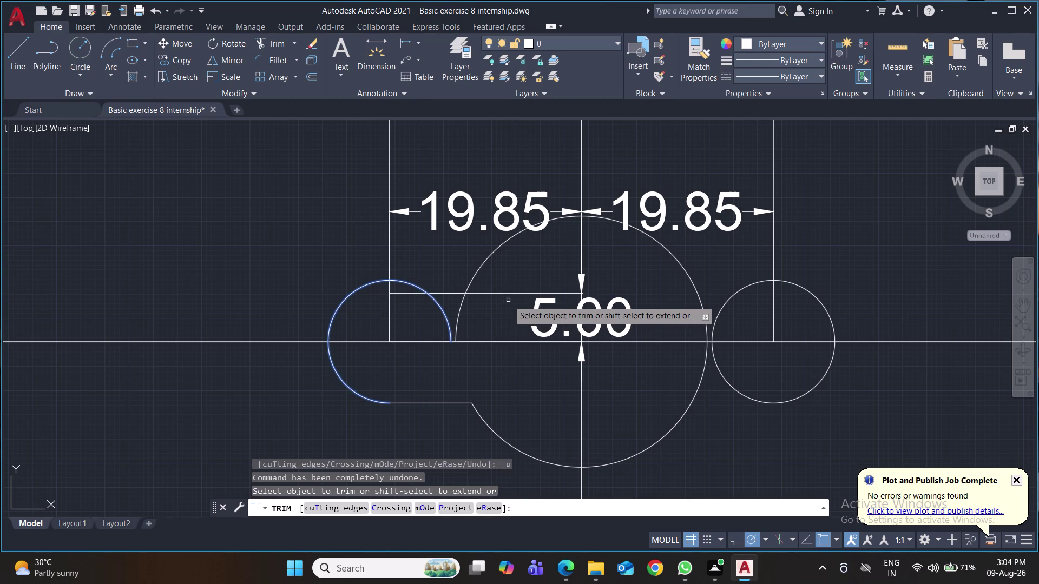
Delete the construction lines and the 5.00 dimension.
key(Escape)
click(511, 294)
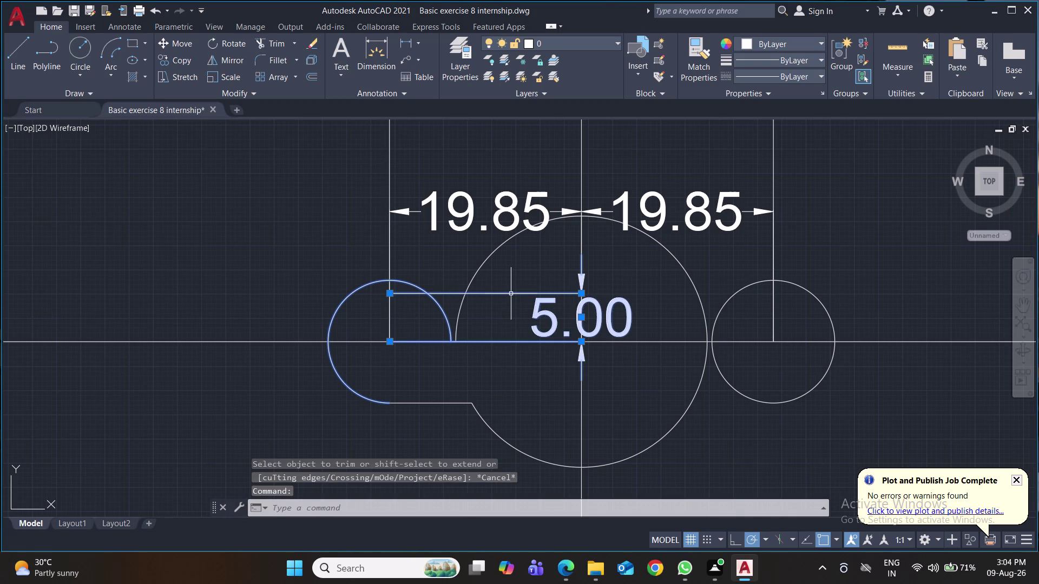
key(Delete)
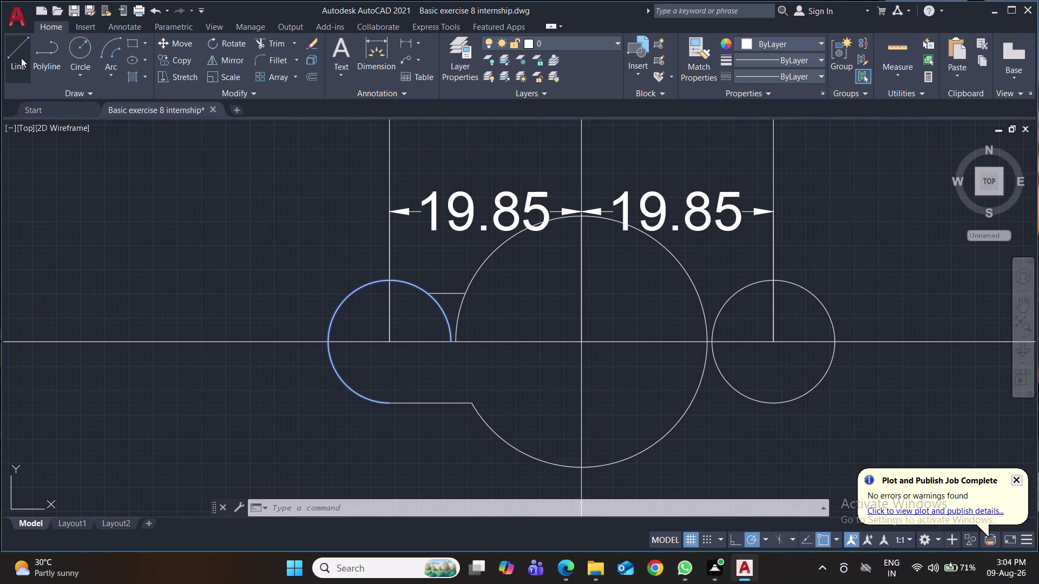
click(404, 40)
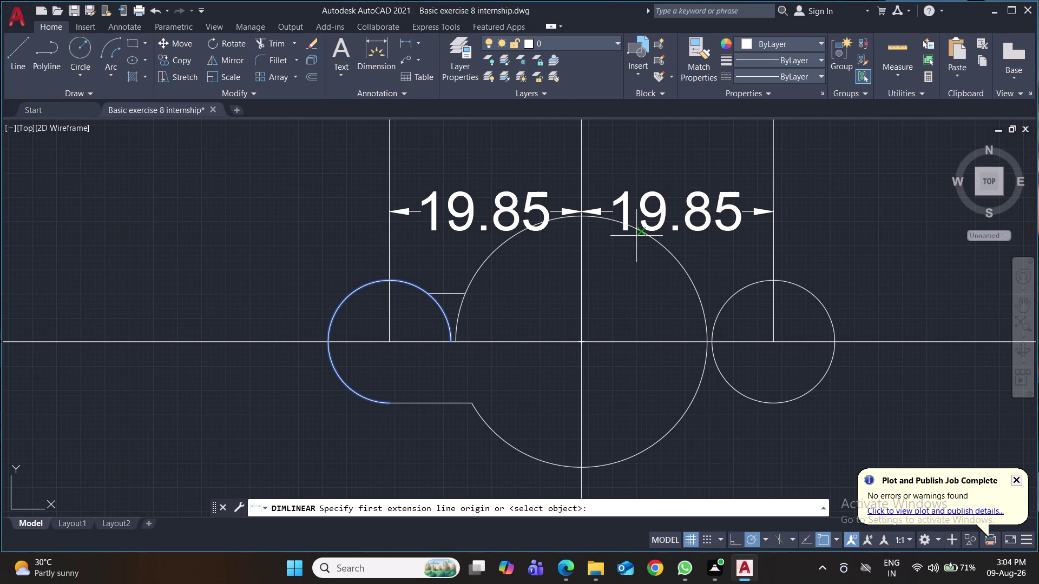
Place a 5.00 linear dimension from the large circle's top beside the left arc.
click(582, 216)
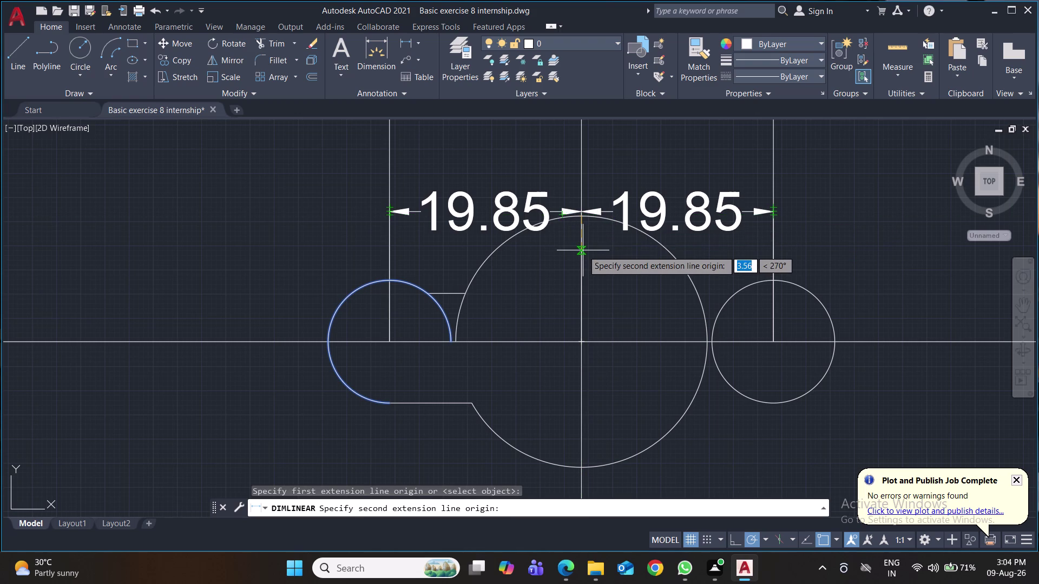
key(5)
key(Return)
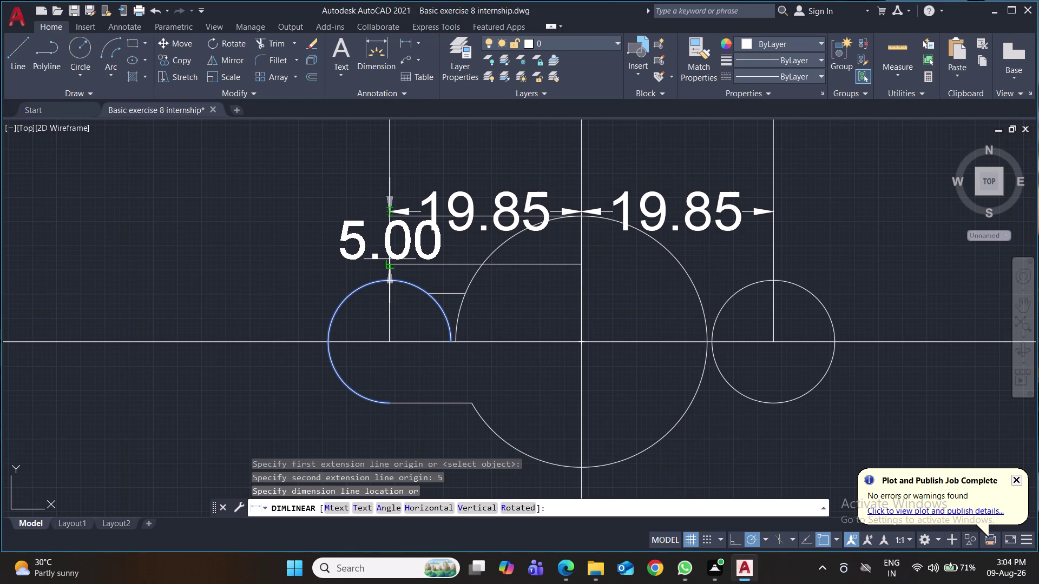
click(390, 259)
Delete the 5.00 helper dimension and the short stray line beside the left arc.
click(561, 265)
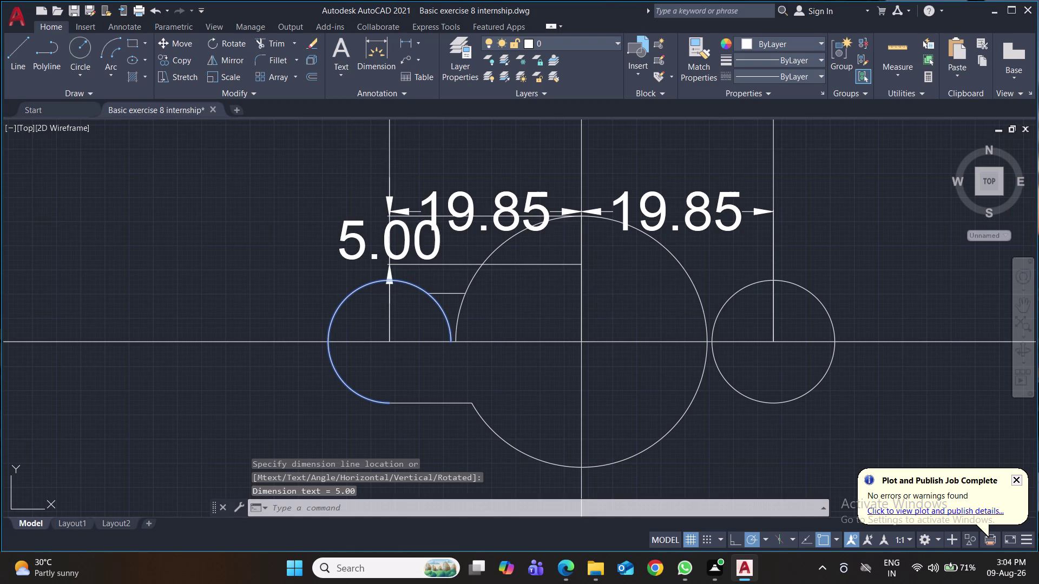
key(Delete)
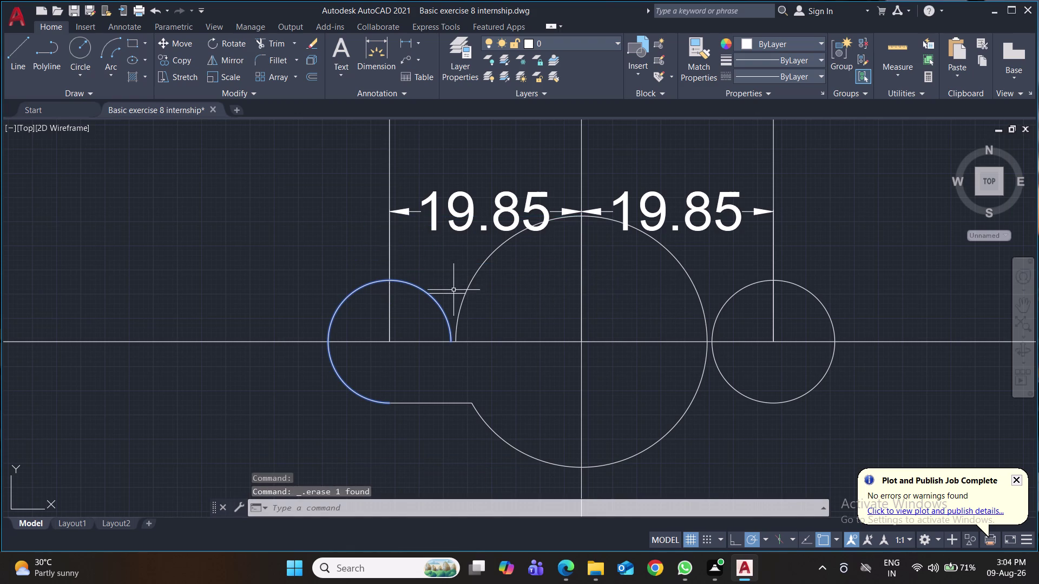
click(452, 291)
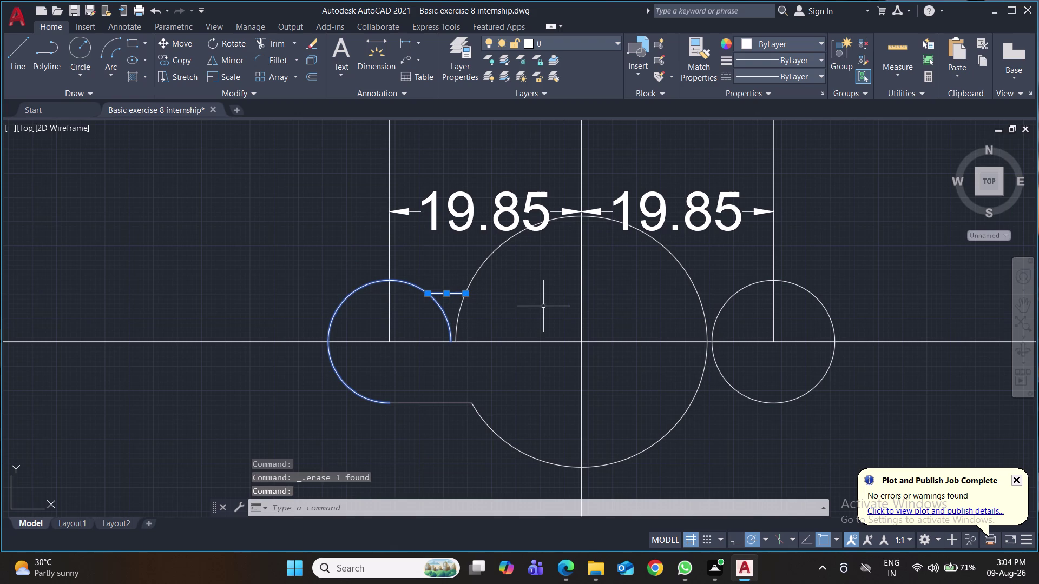
key(Delete)
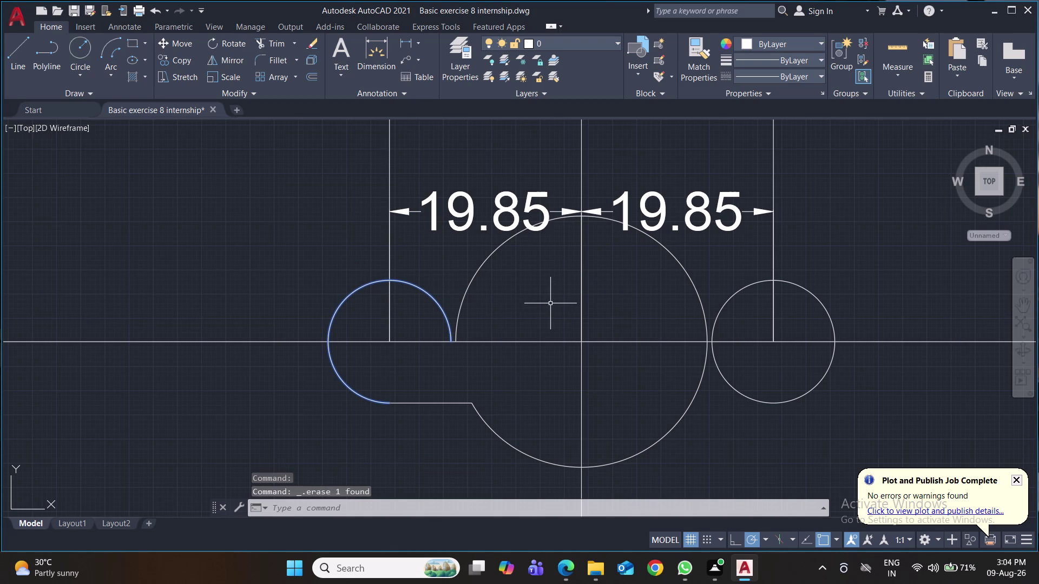
click(404, 46)
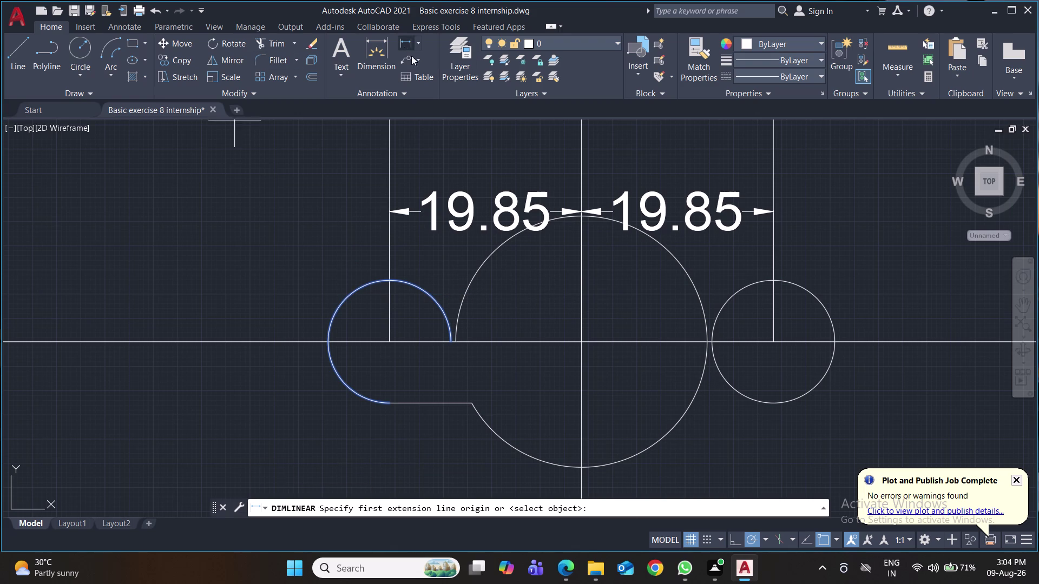
Dimension 5.00 downward from the right circle's centre and save the drawing.
click(774, 404)
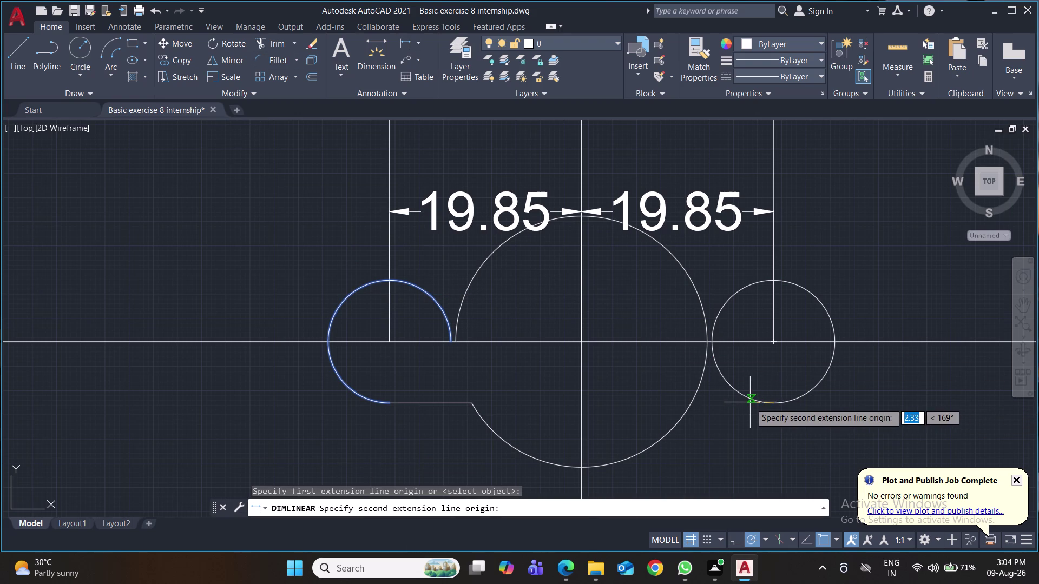
key(5)
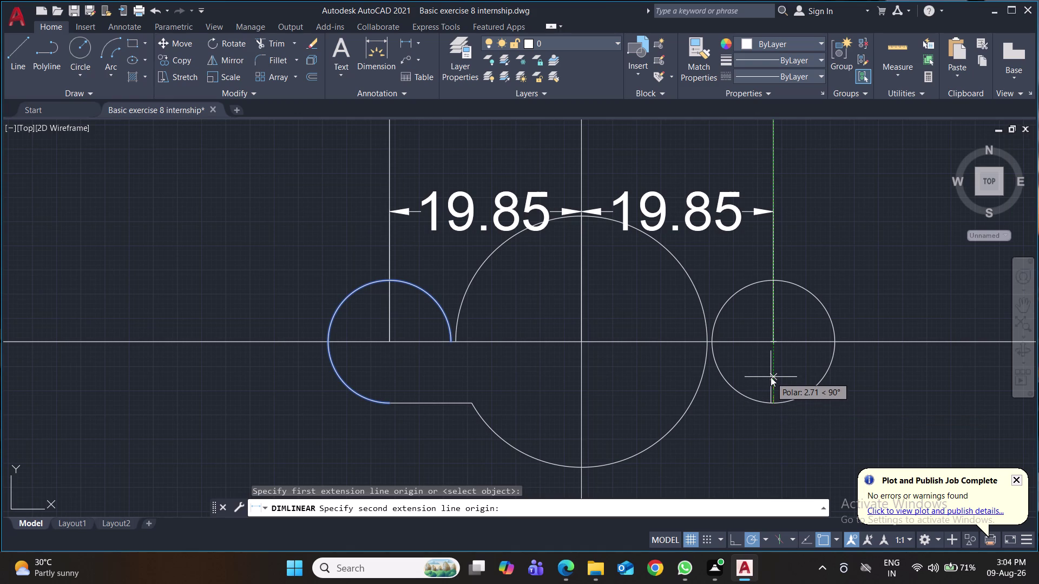
key(Return)
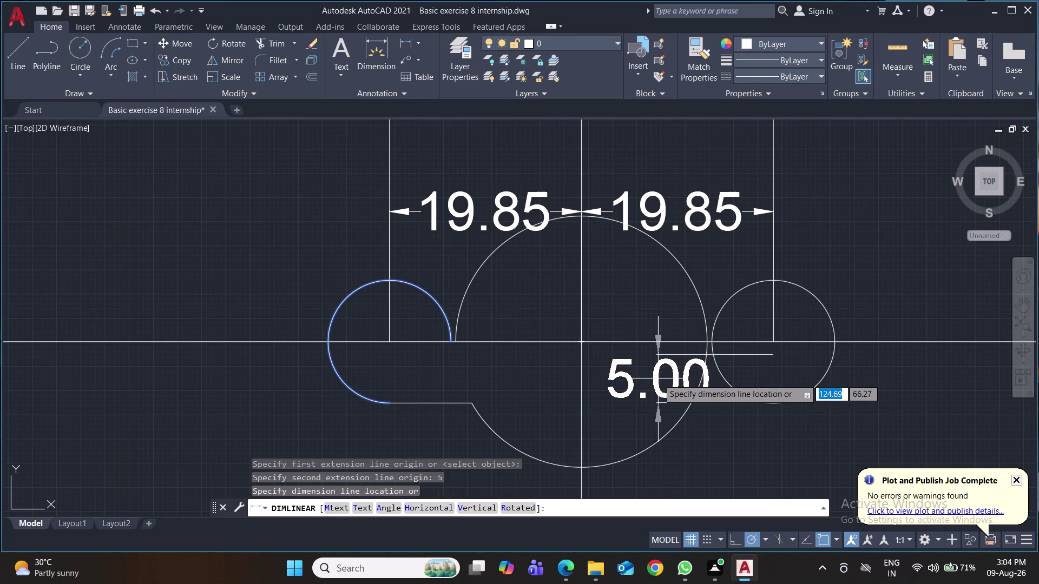
click(658, 378)
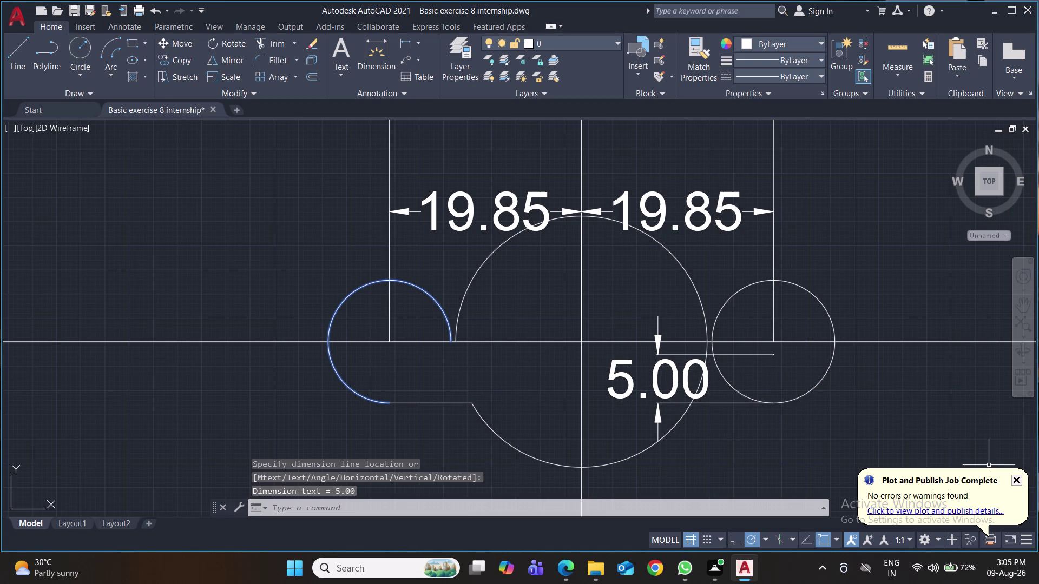
key(ctrl+s)
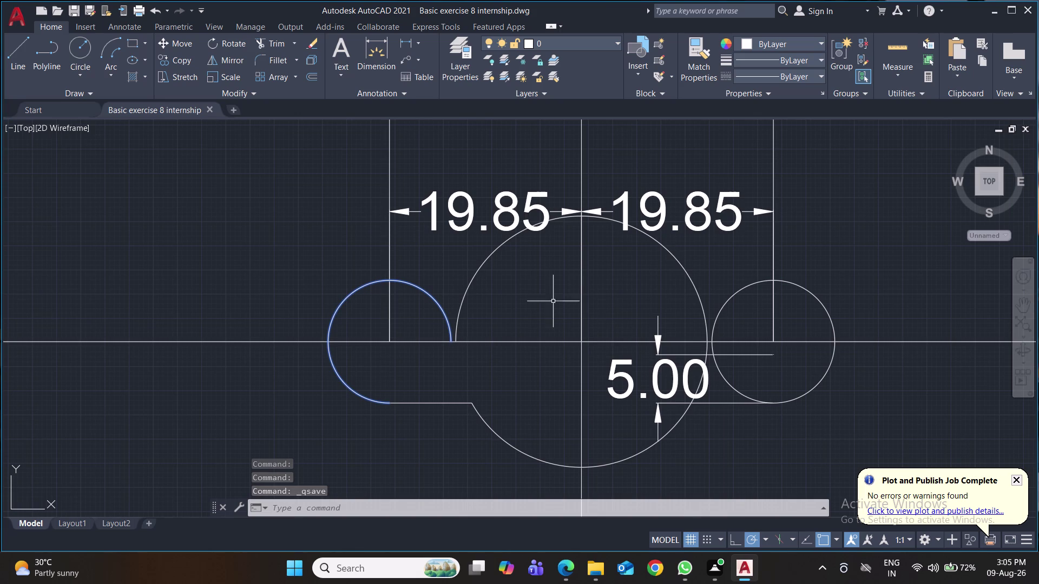
click(18, 51)
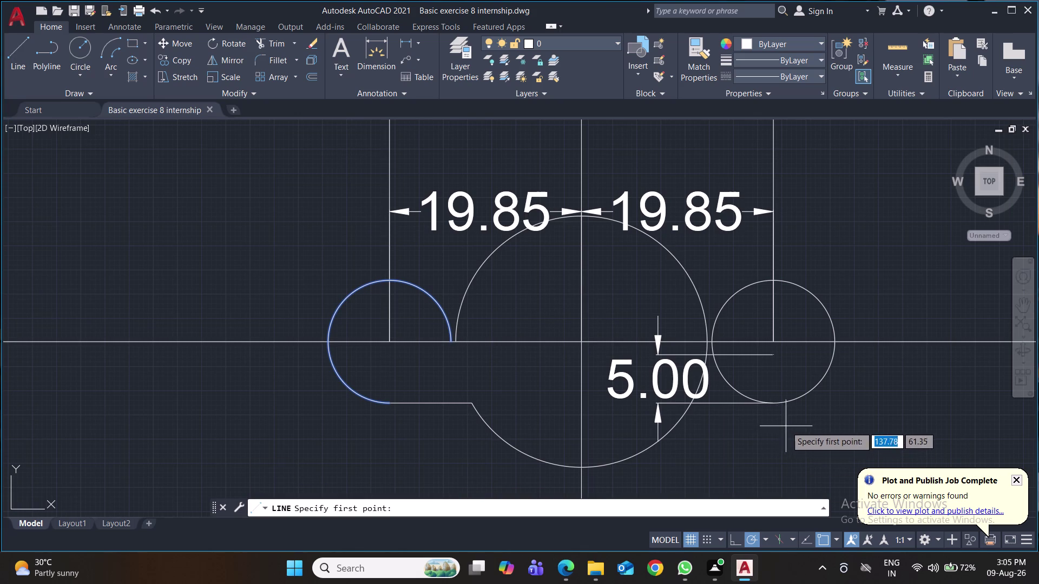
Draw a line from the 5.00 dimension's lower point to the centre circle.
scroll(up, 3)
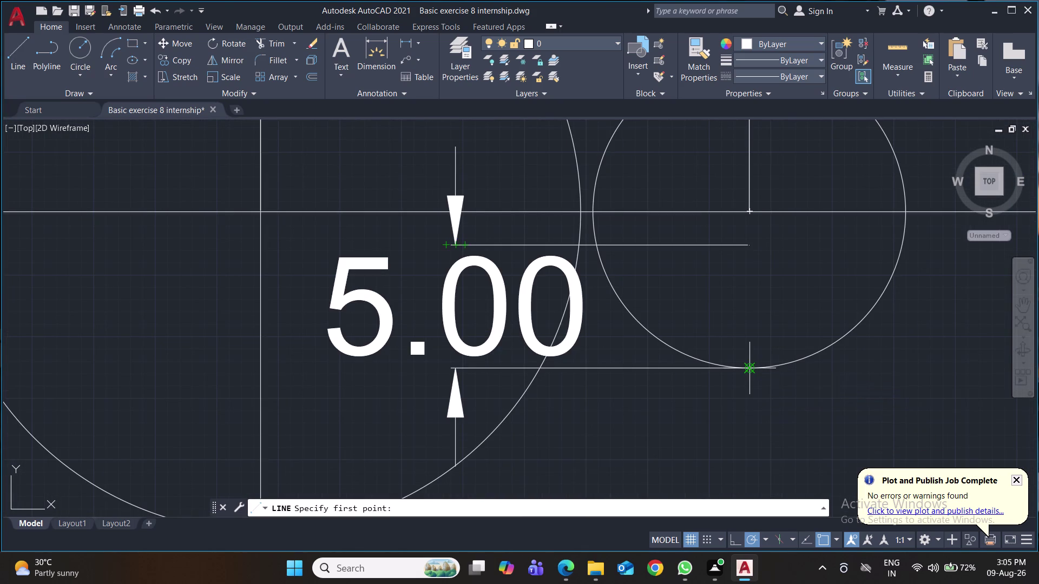
click(540, 371)
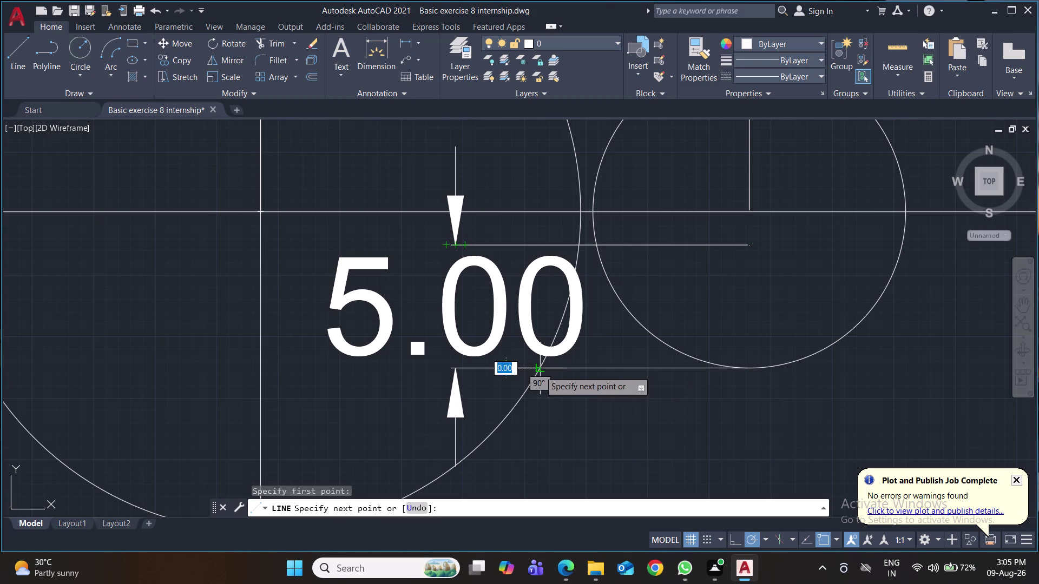
click(753, 371)
key(Return)
scroll(down, 3)
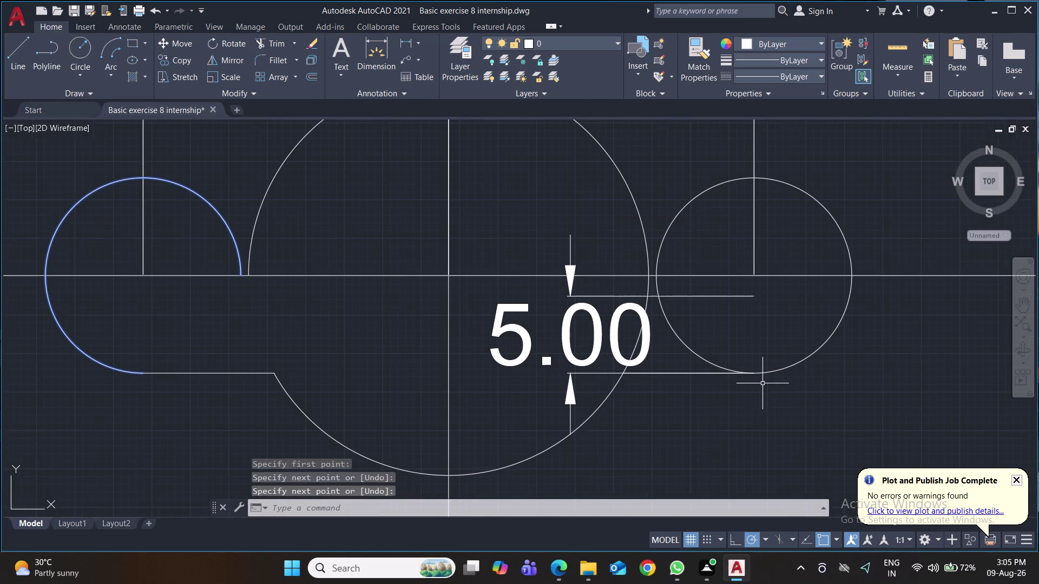
Select and delete the 5.00 helper dimension.
middle_drag(699, 472, 687, 436)
click(578, 305)
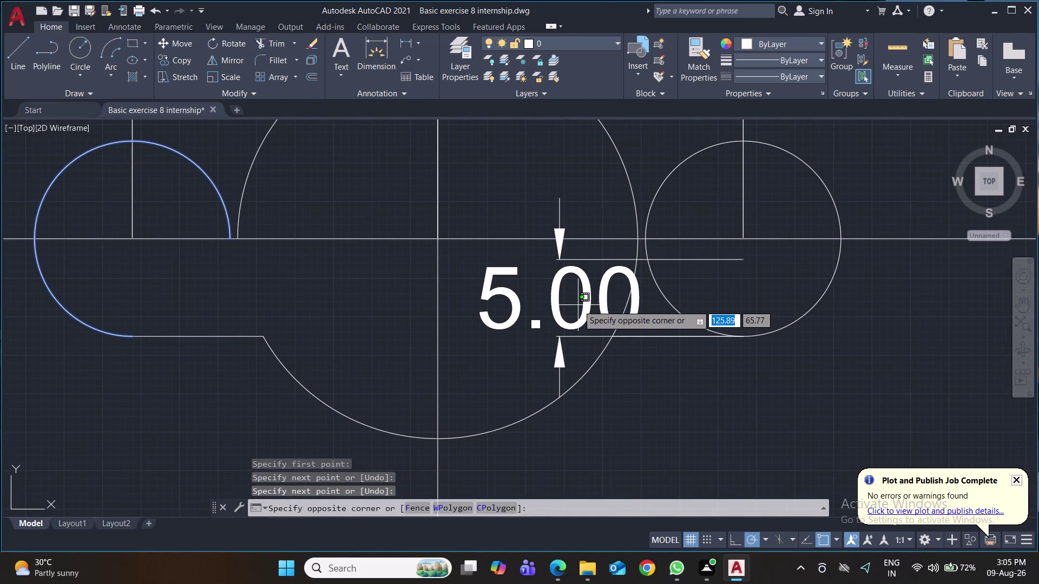
key(Delete)
click(604, 270)
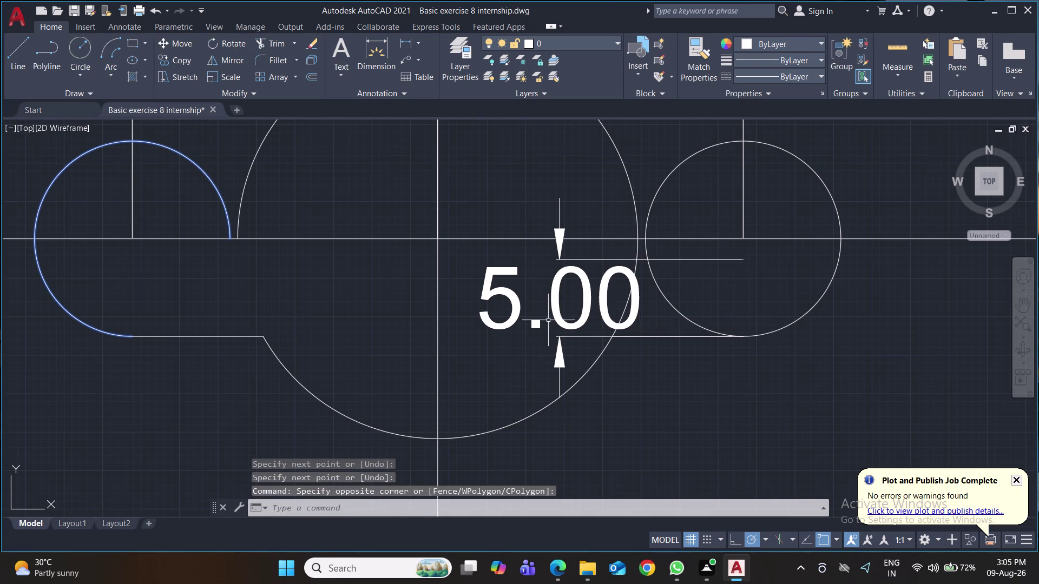
click(556, 304)
click(574, 311)
click(589, 313)
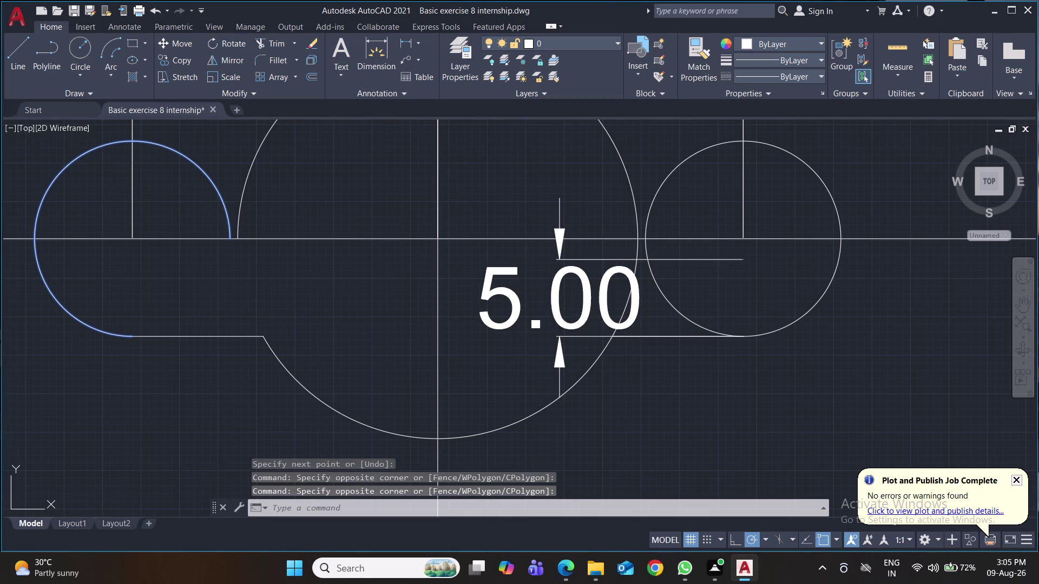
key(Delete)
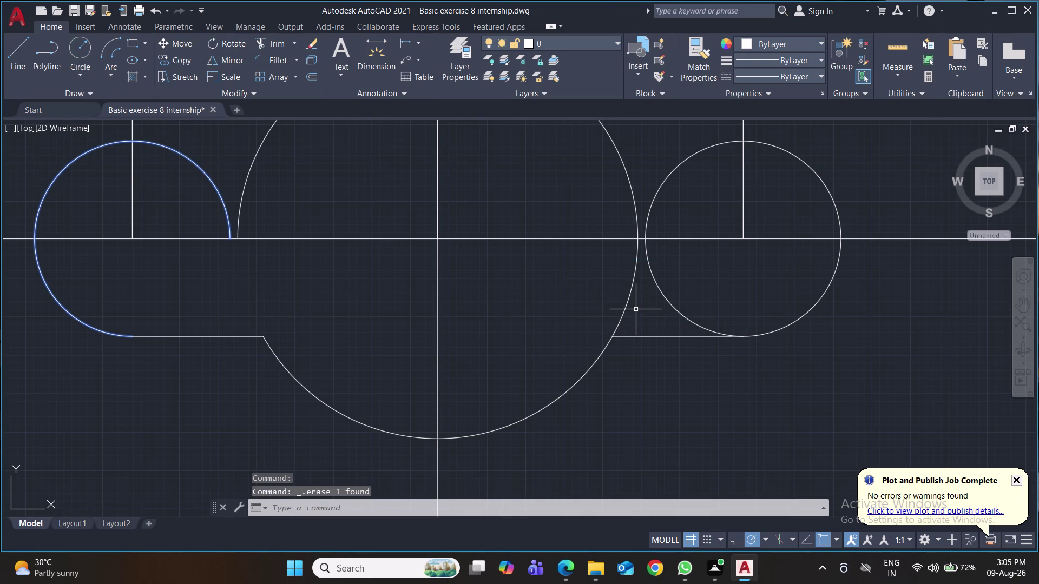
Trim unwanted arc portions near the right circle, undoing one trim, then save.
text(tr)
key(Return)
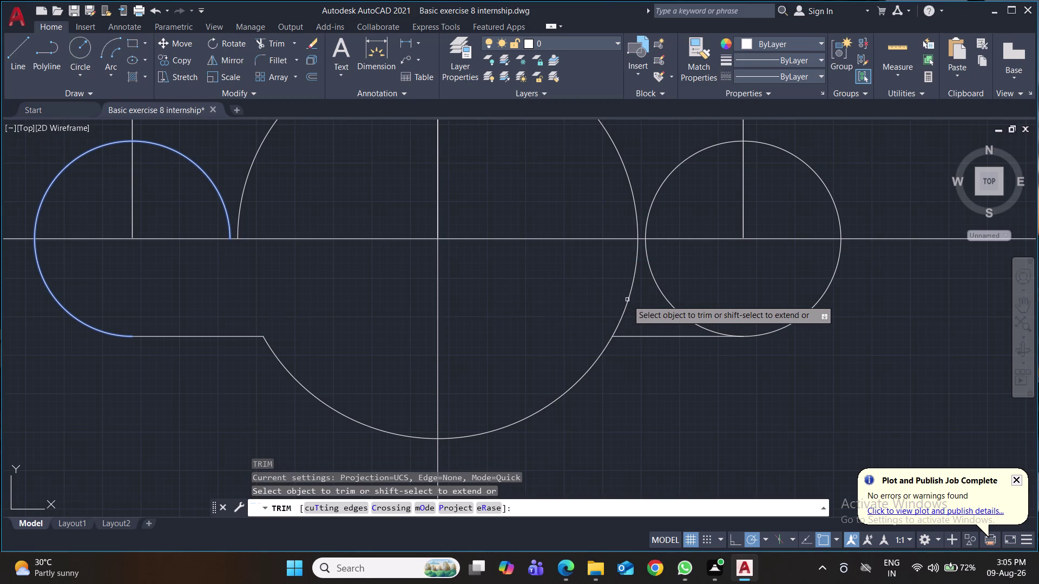
click(628, 300)
click(665, 300)
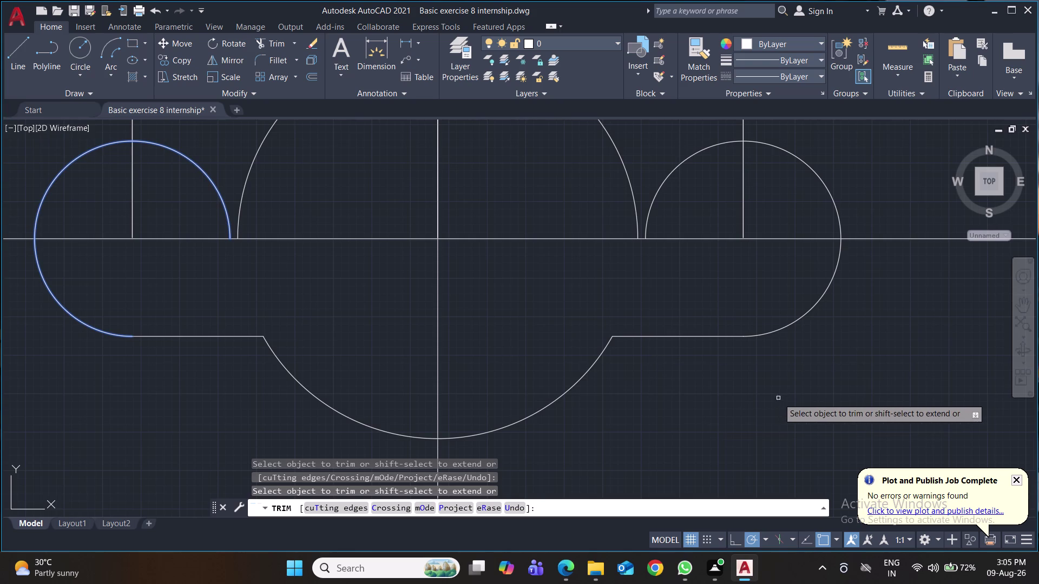
scroll(down, 3)
middle_drag(785, 388, 778, 392)
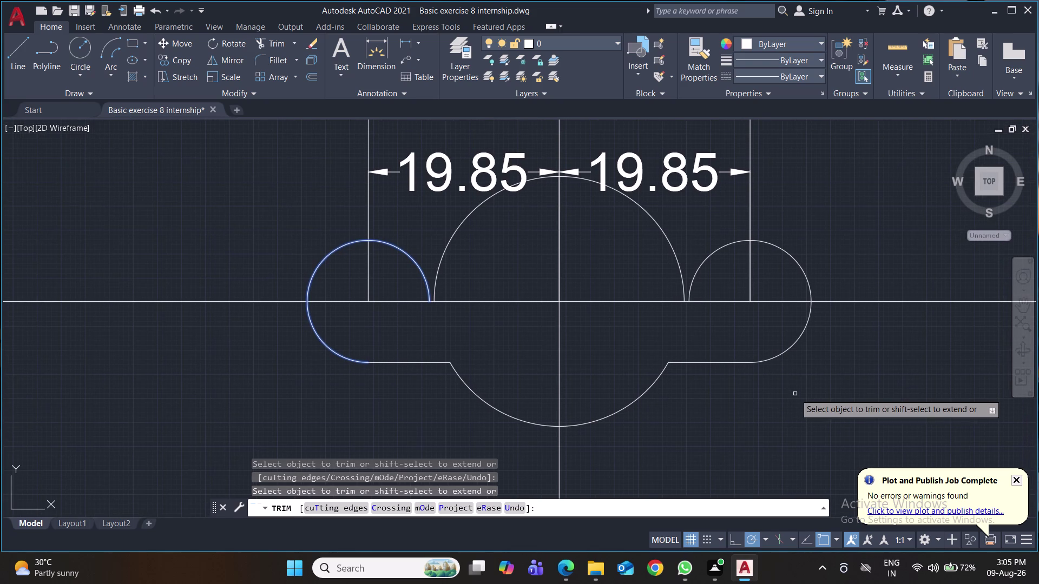
key(ctrl+z)
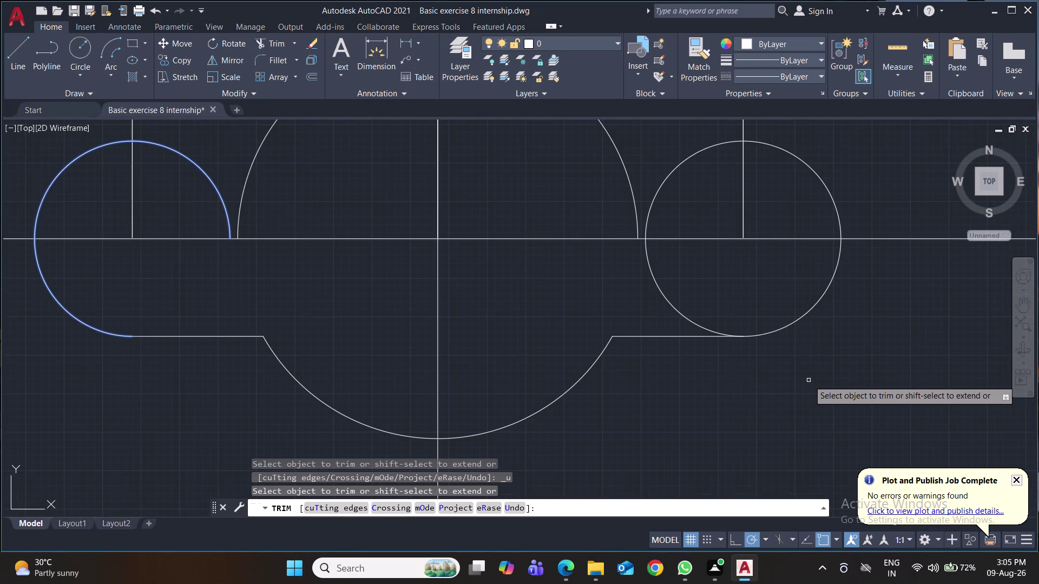
click(677, 310)
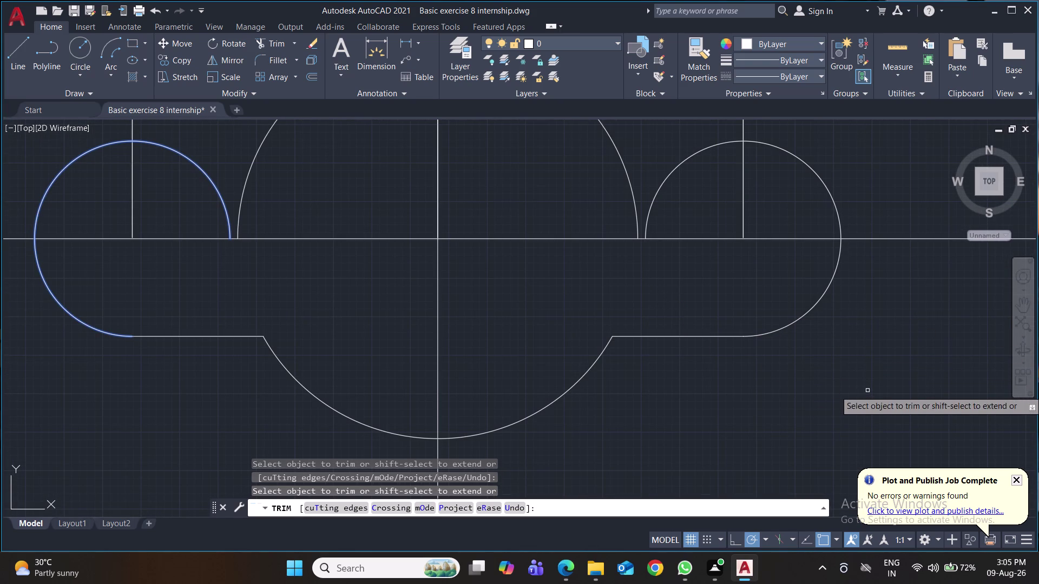
key(ctrl+s)
key(ctrl+s)
Trim more upper profile pieces, then undo four mistaken trims restoring the 19.85 dimension.
scroll(down, 3)
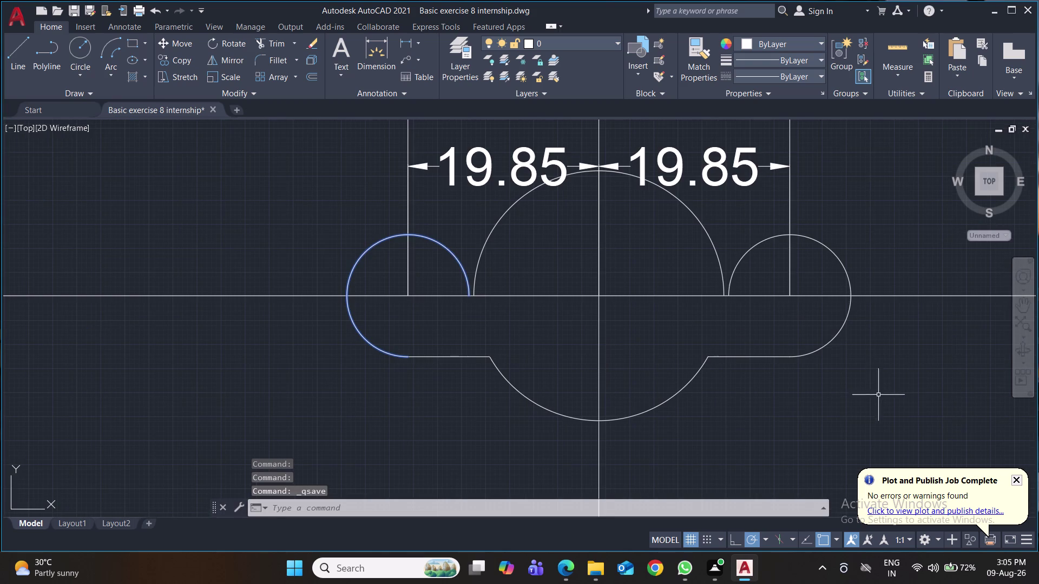
text(tr)
key(Return)
click(846, 268)
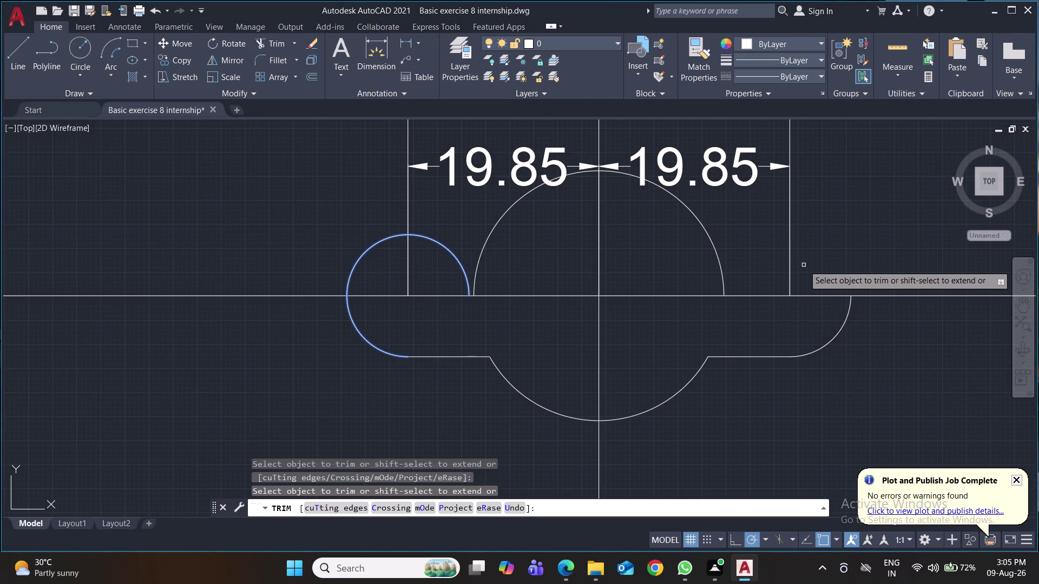
click(791, 258)
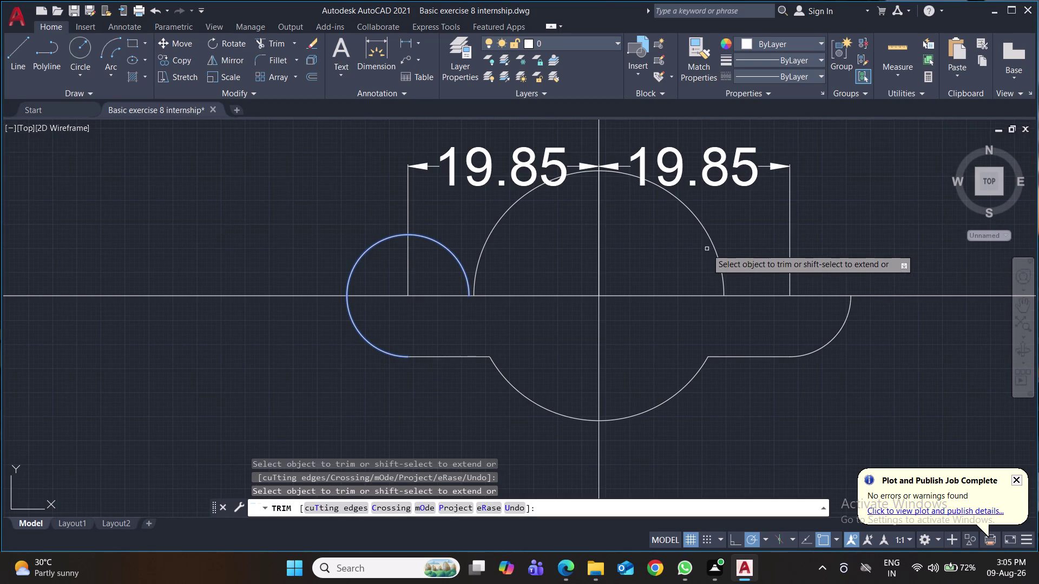
click(715, 247)
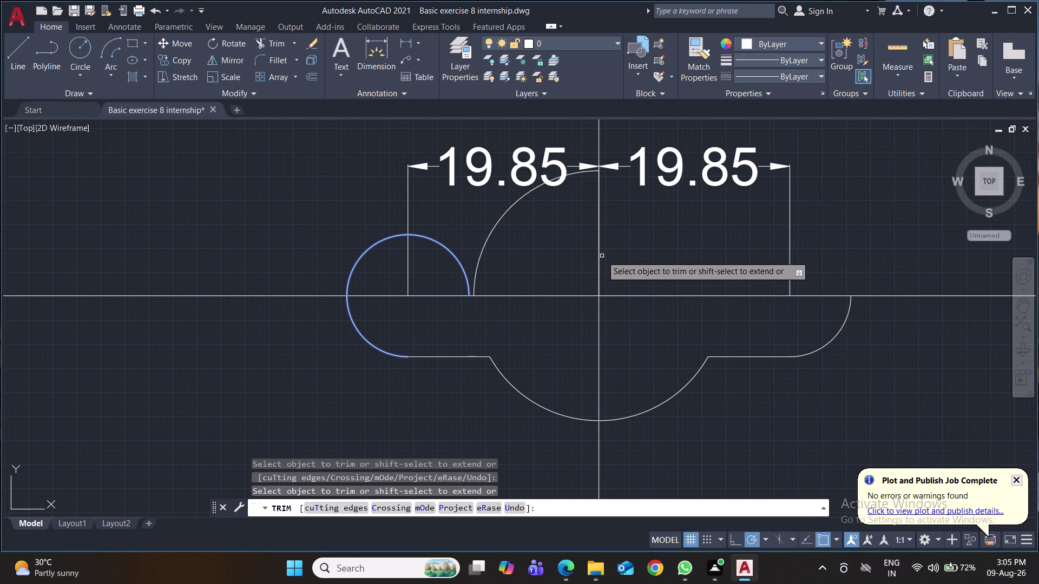
click(599, 258)
click(599, 250)
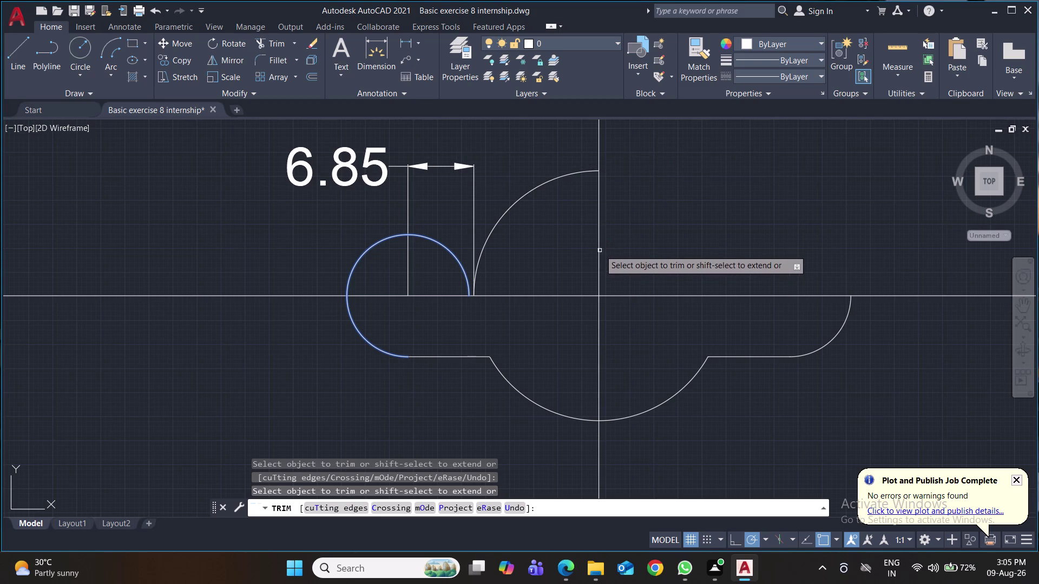
click(529, 190)
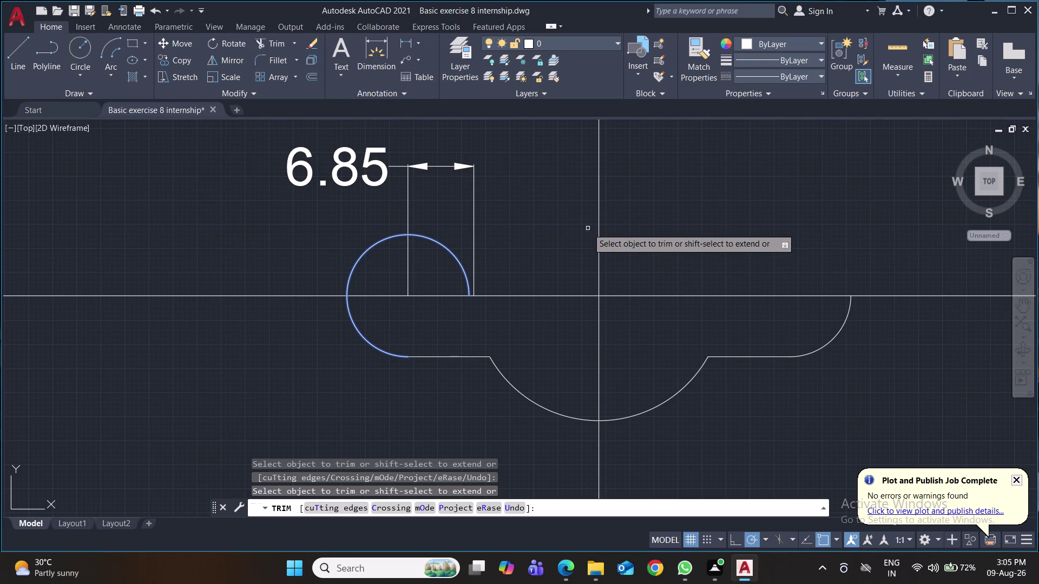
click(599, 234)
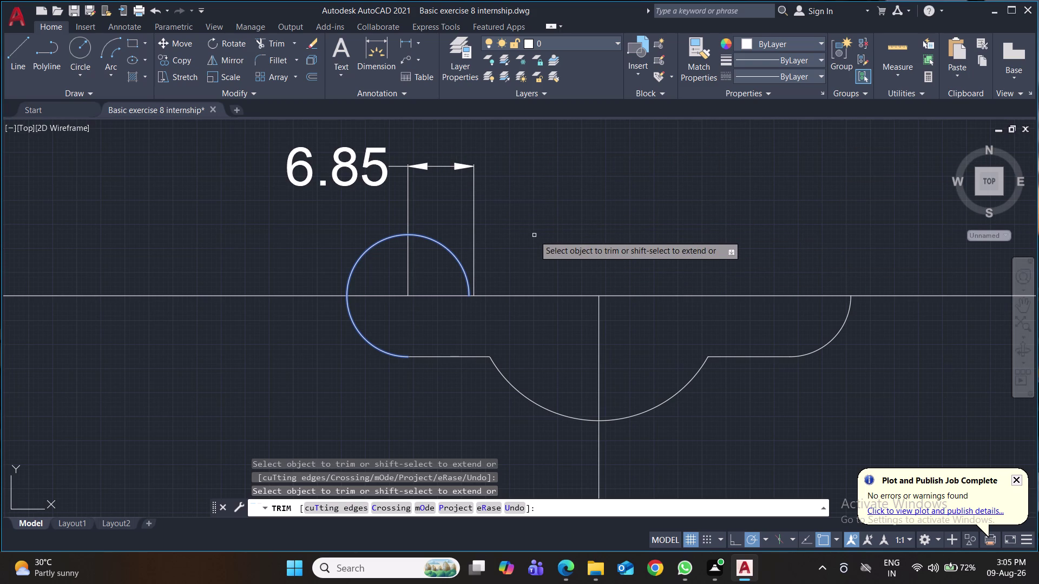
key(ctrl+z)
key(ctrl+z)
key(ctrl+z)
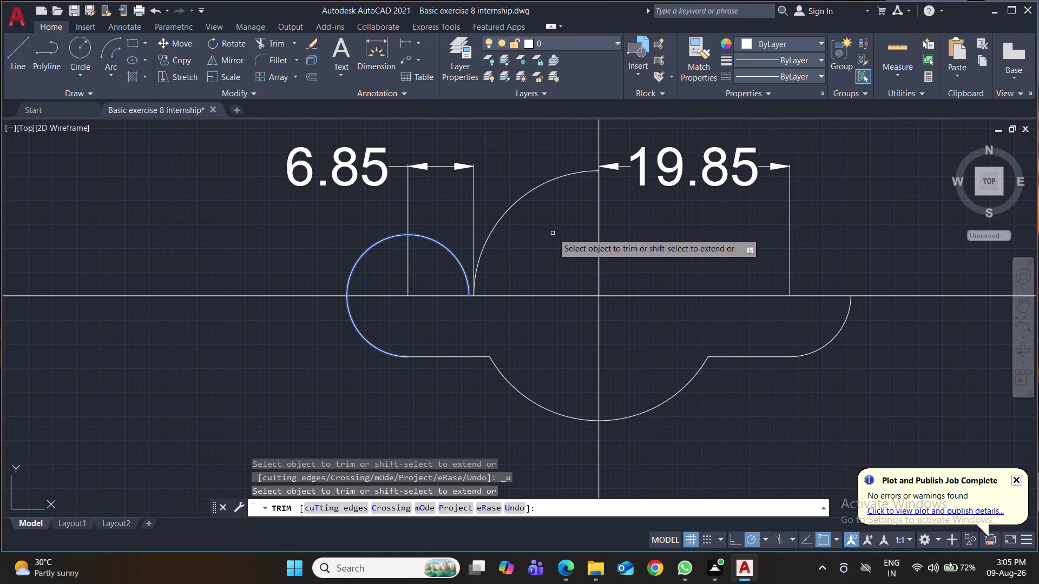
key(ctrl+z)
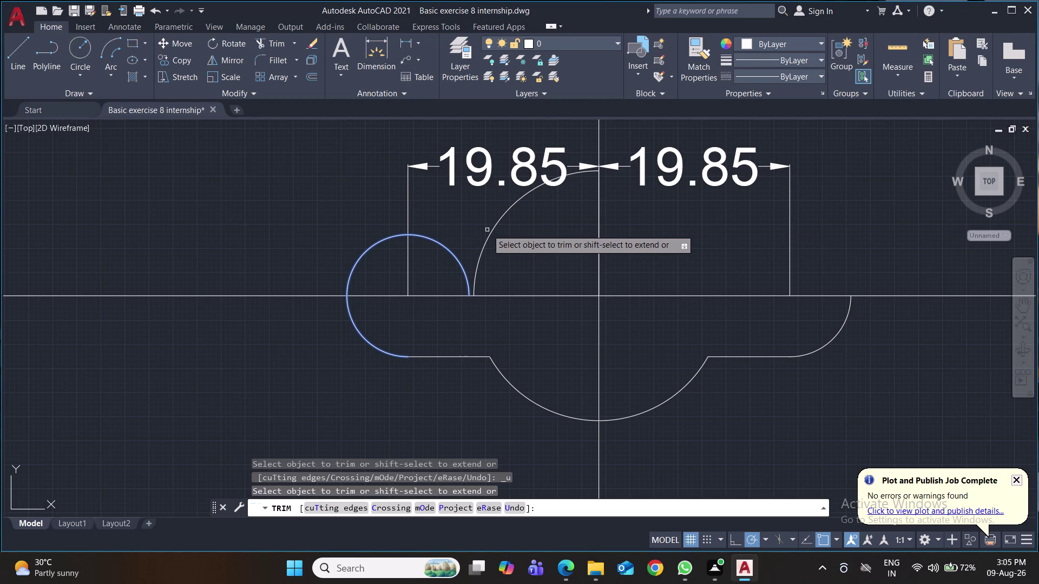
Trim the centre arc's upper-left part and the small circle's upper half, then save.
click(492, 229)
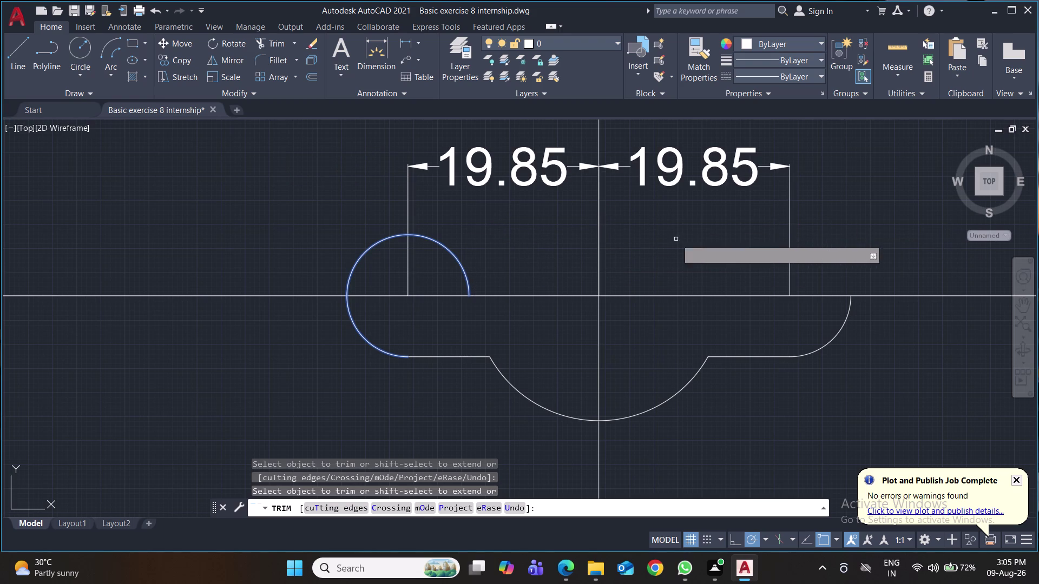
middle_drag(646, 245, 652, 403)
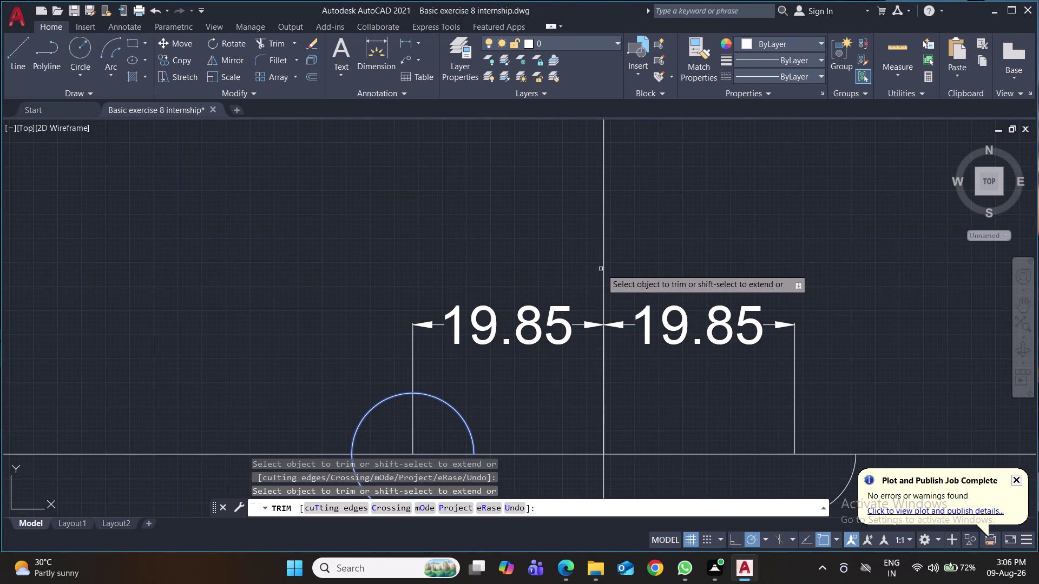
click(605, 268)
scroll(down, 3)
middle_drag(646, 384, 629, 298)
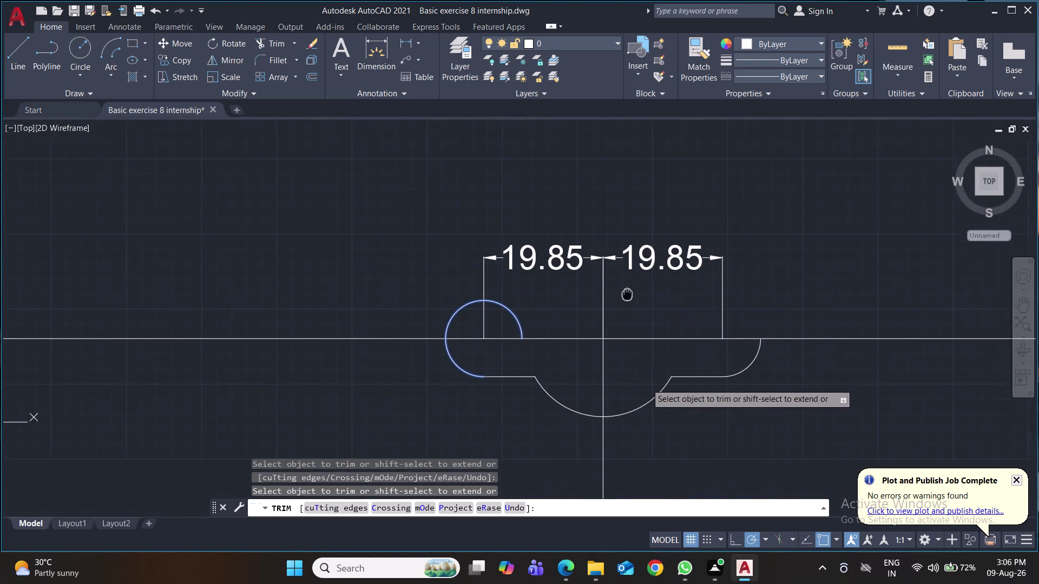
middle_drag(629, 298, 627, 294)
click(506, 308)
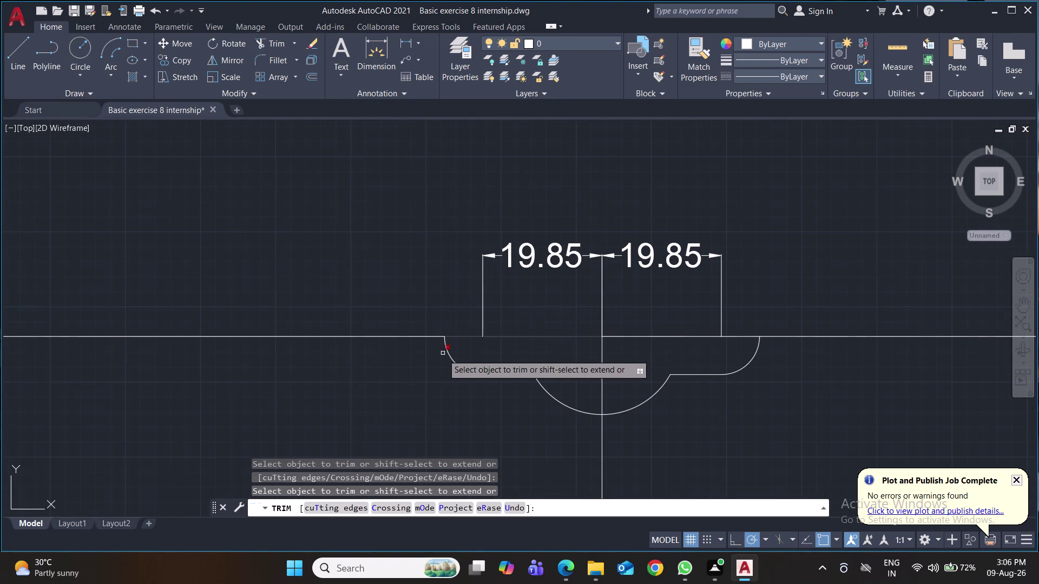
key(ctrl+s)
key(ctrl+s)
key(ctrl+s)
key(ctrl+s)
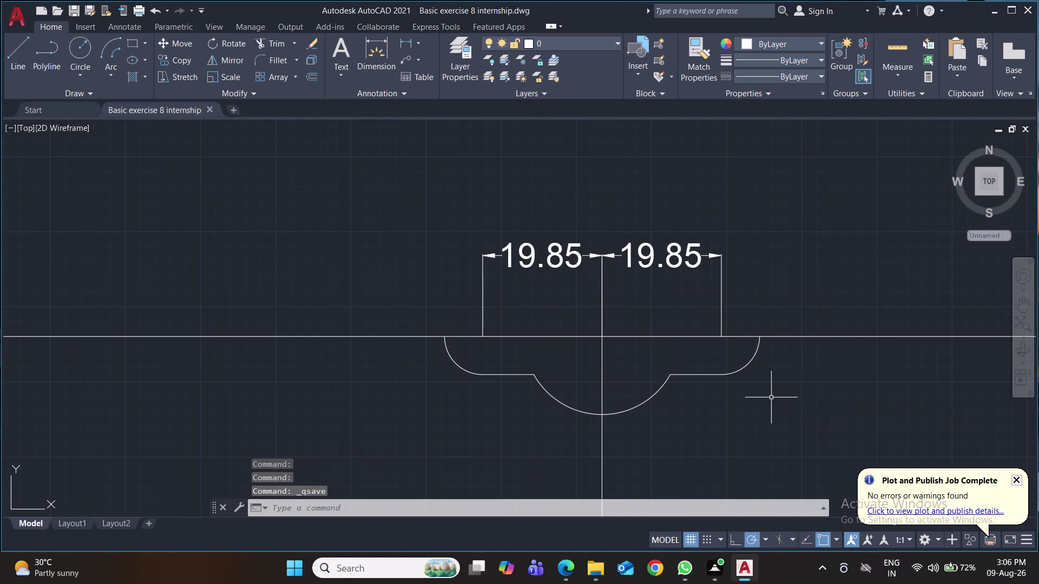
middle_drag(763, 405, 728, 385)
Start MIRROR and select the lower lines, side arcs and centre arc.
text(m)
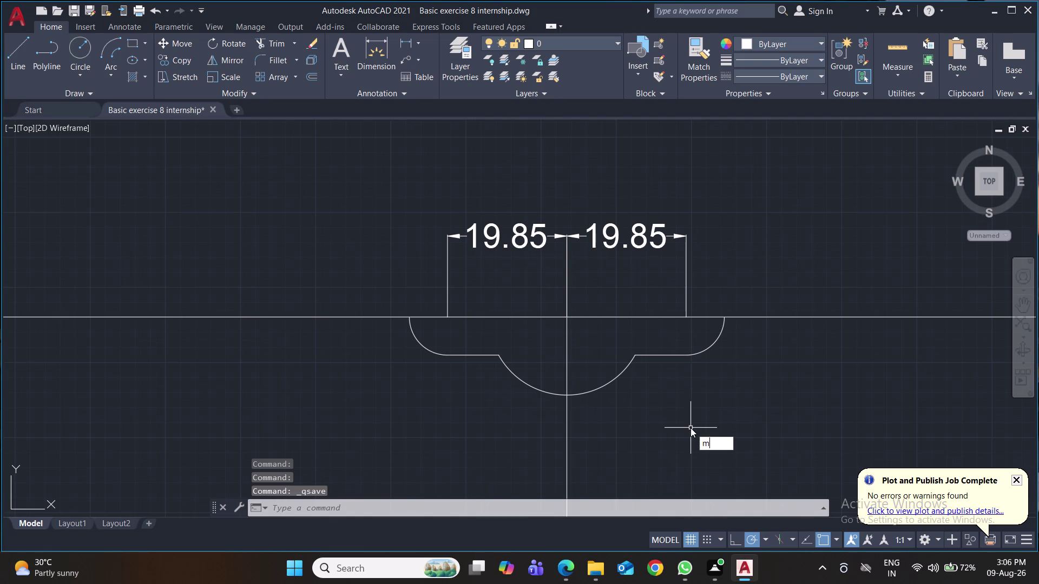
text(i)
key(Return)
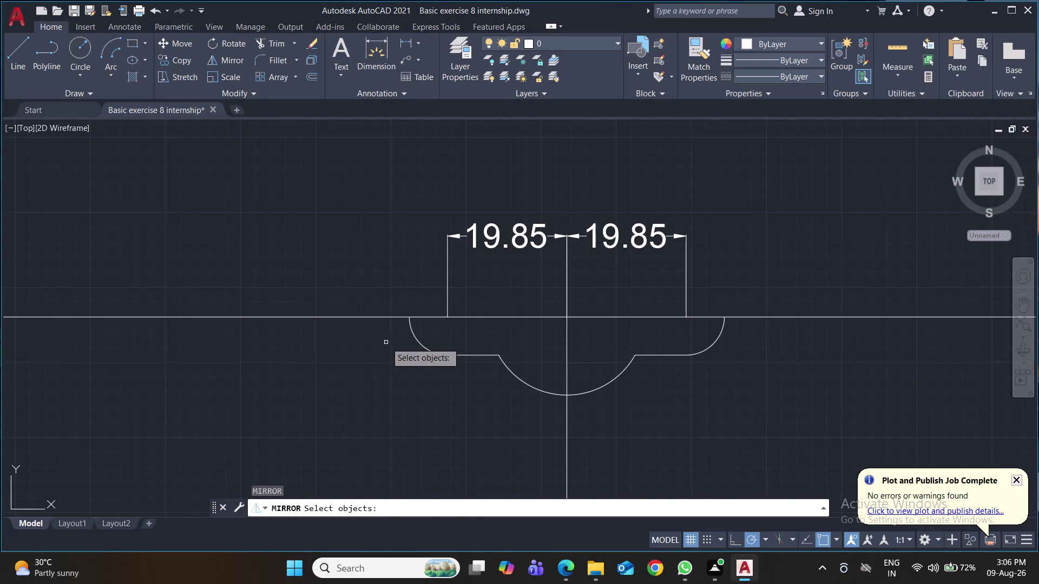
click(384, 336)
click(735, 392)
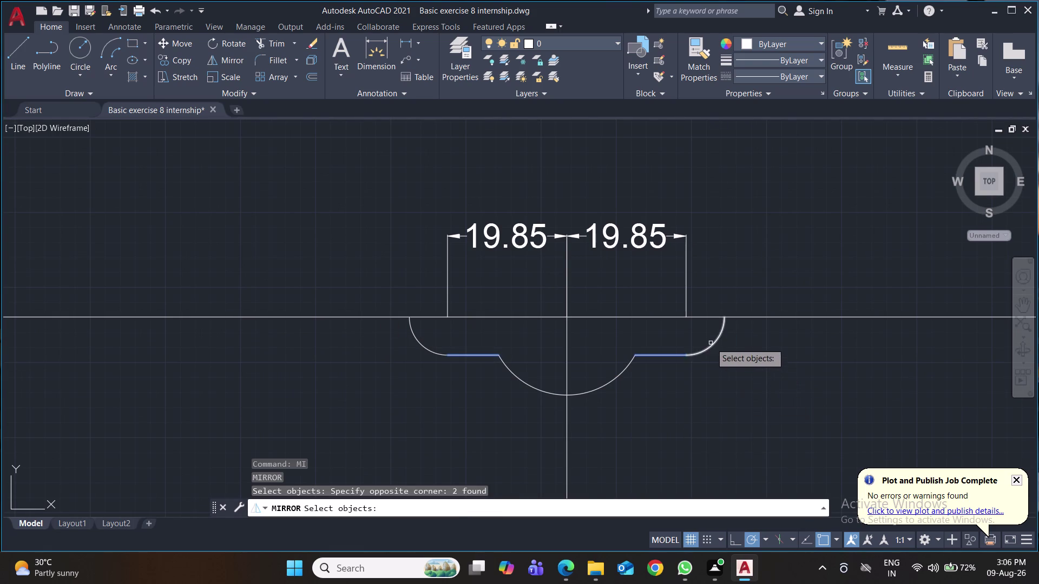
click(711, 343)
click(626, 368)
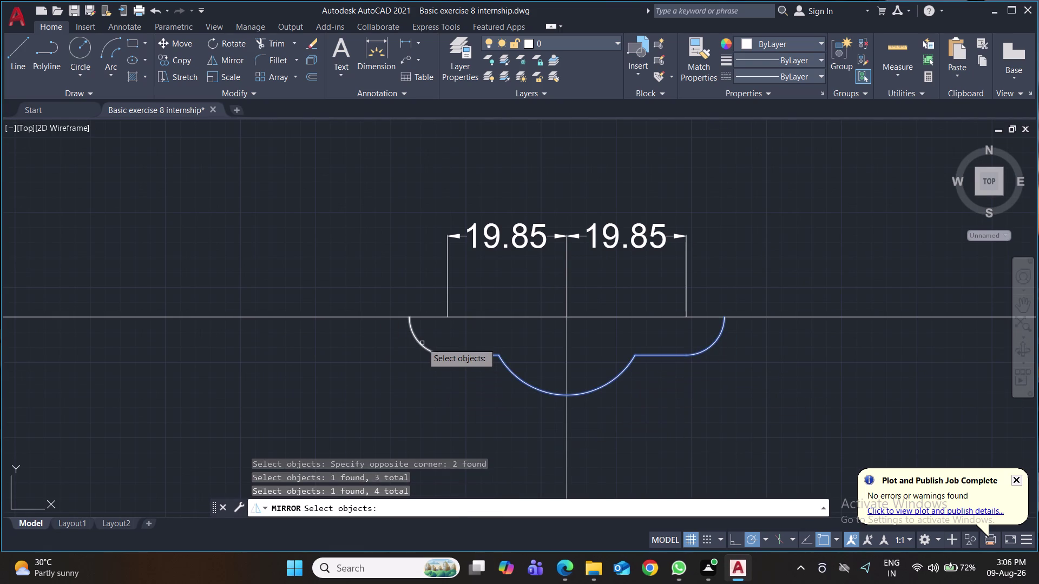
click(422, 343)
key(Return)
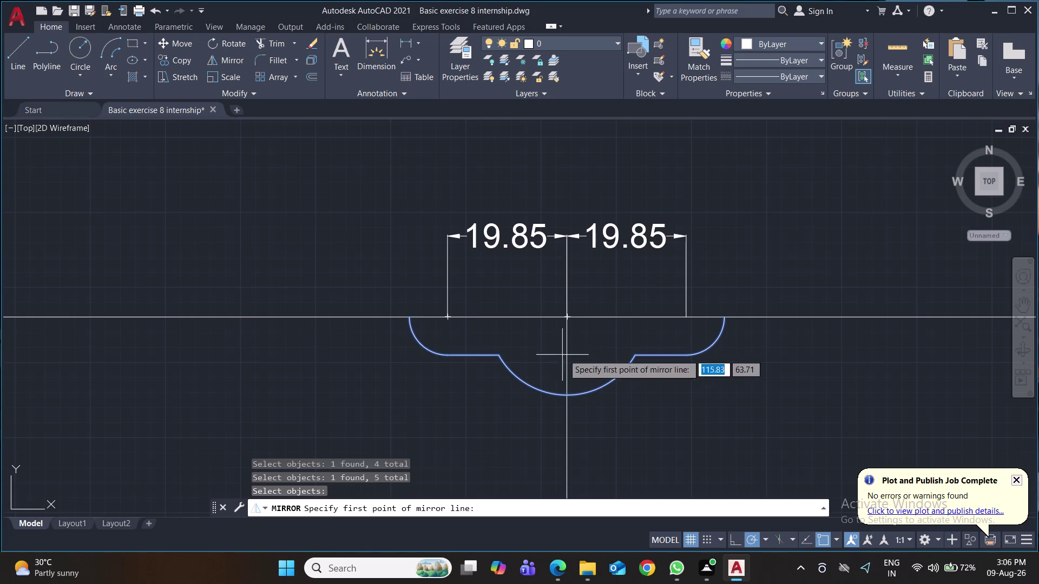
Mirror them across the horizontal line, keeping the original half.
click(566, 319)
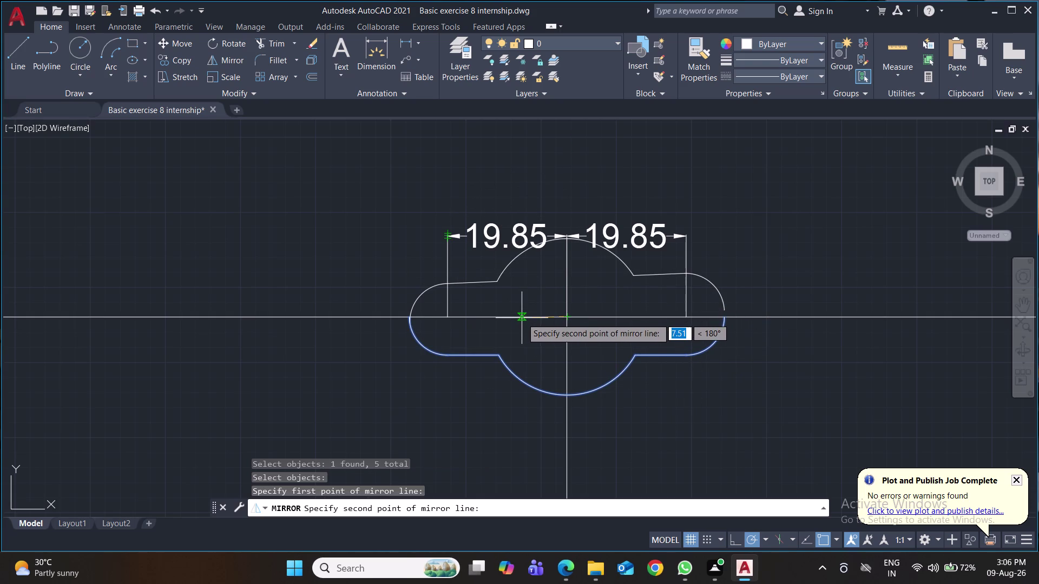
click(409, 317)
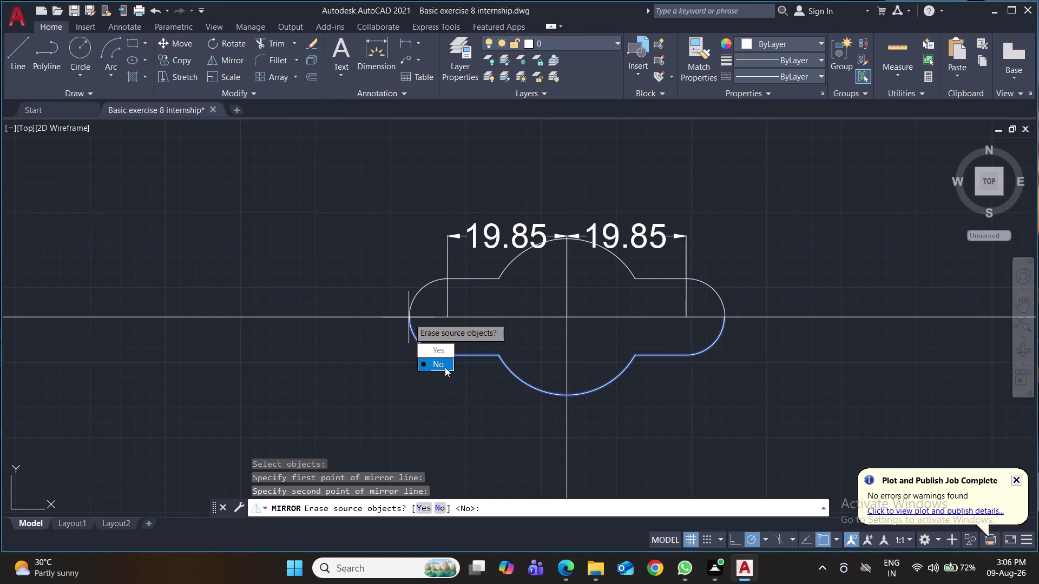
drag(445, 366, 409, 318)
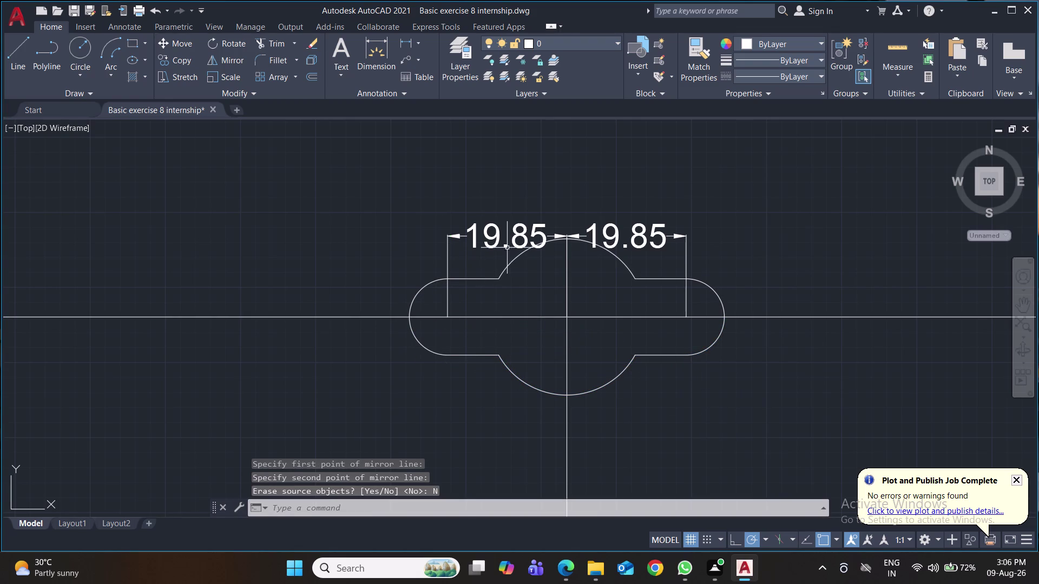
click(513, 237)
Delete both 19.85 dimensions and save the drawing.
click(640, 239)
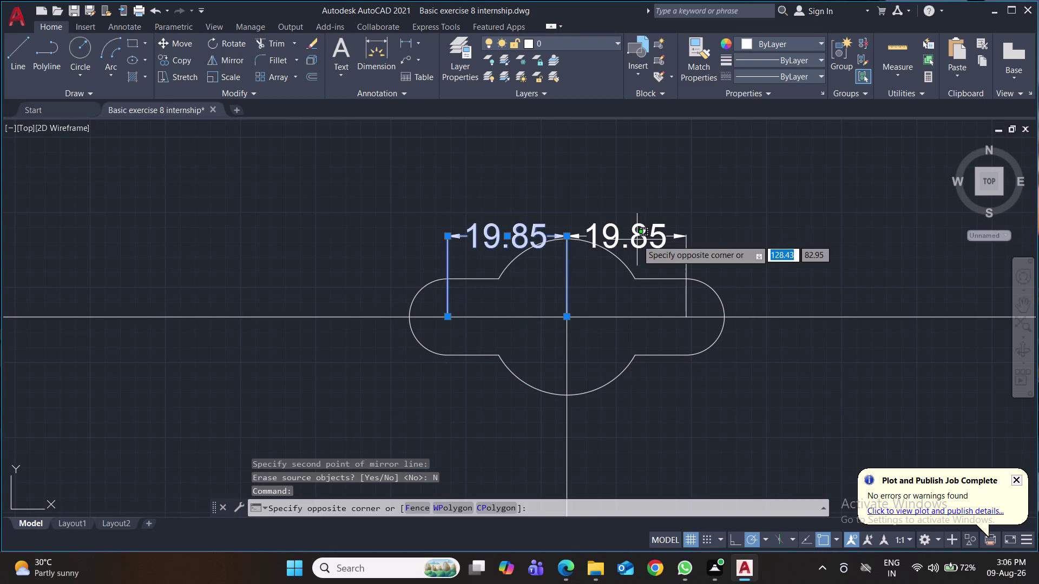
key(Delete)
click(714, 239)
click(644, 233)
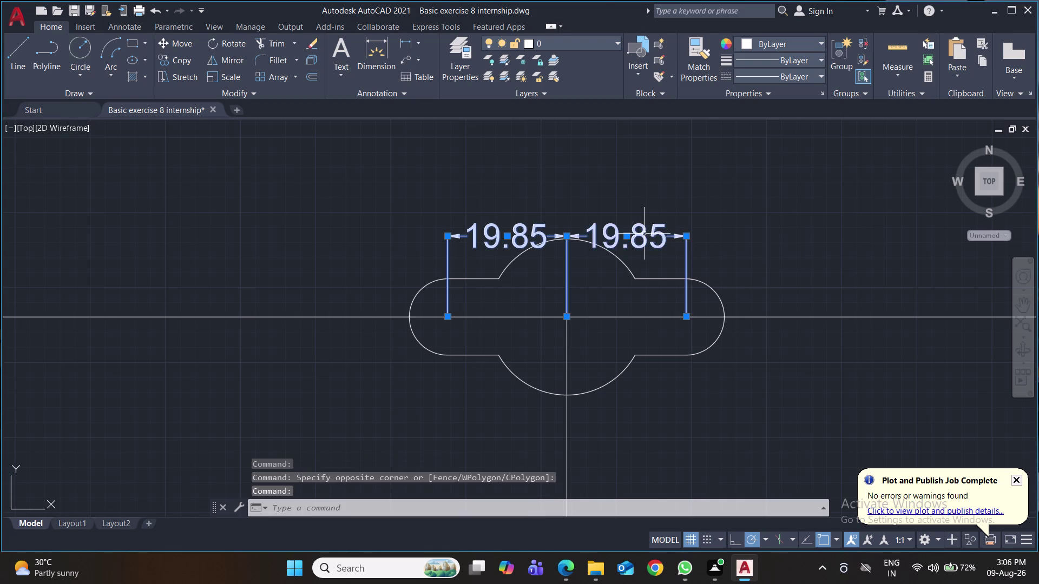
key(Delete)
key(ctrl+s)
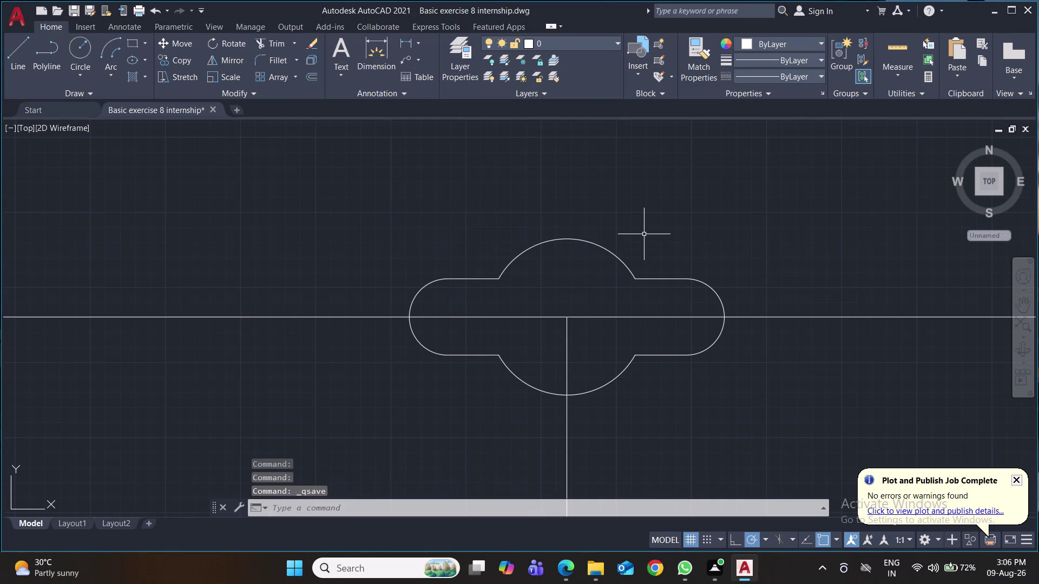
key(ctrl+s)
Delete the vertical centre line, restore it with undo, and save again.
middle_drag(778, 281, 779, 240)
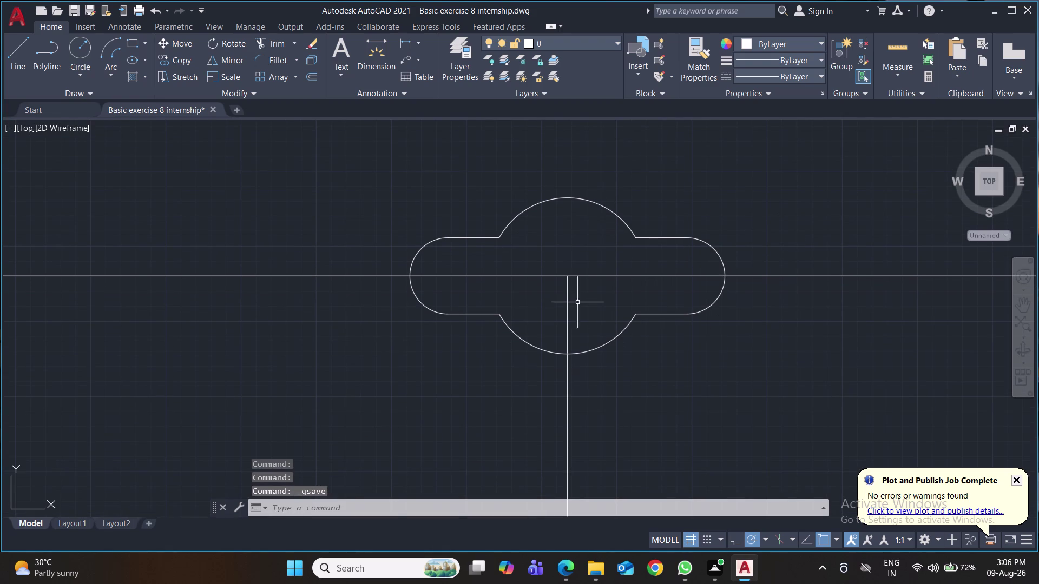
click(568, 301)
key(Delete)
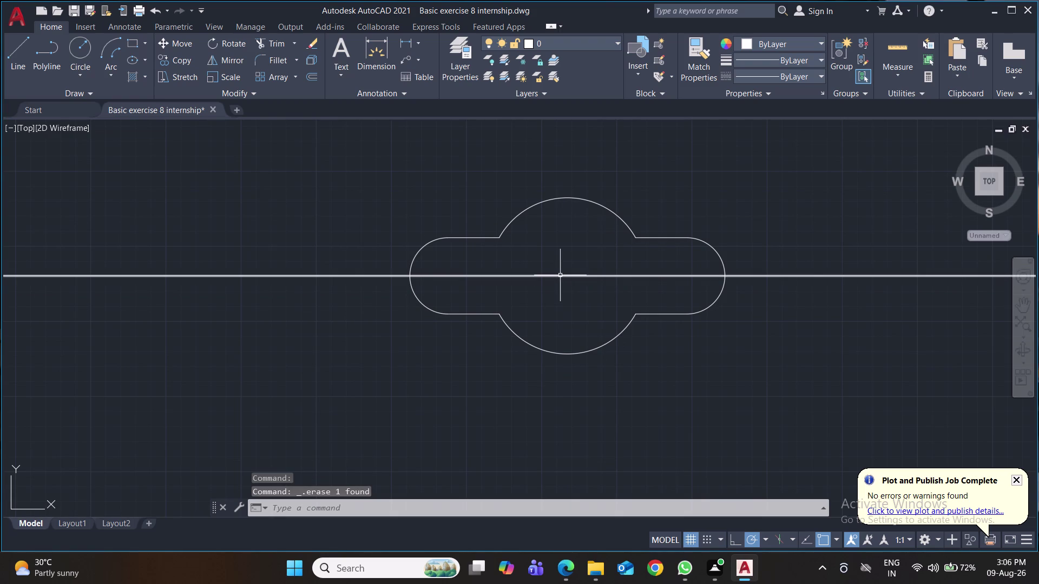
key(ctrl+z)
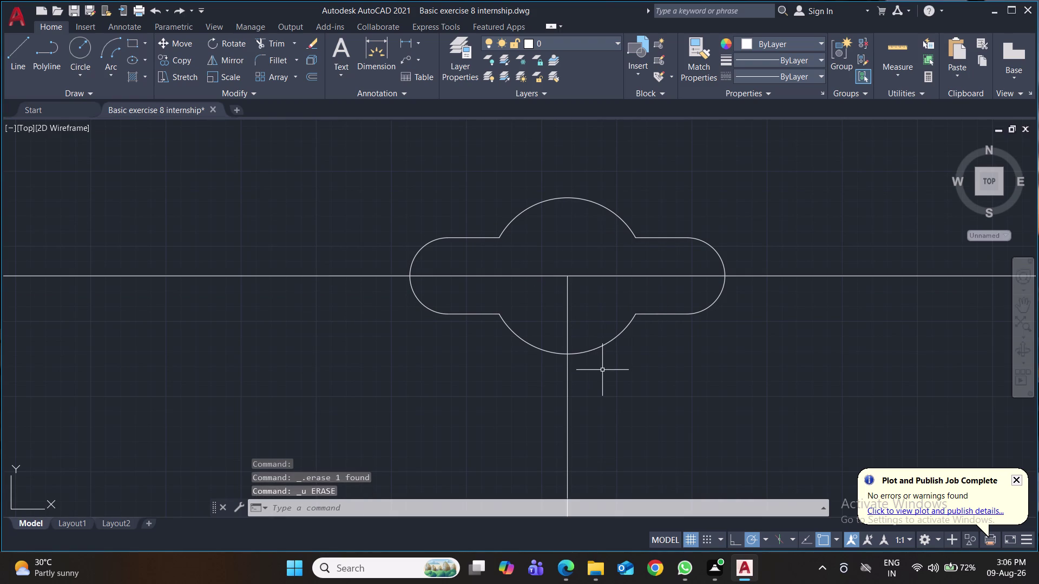
key(ctrl+s)
key(ctrl+s)
middle_drag(689, 392, 692, 277)
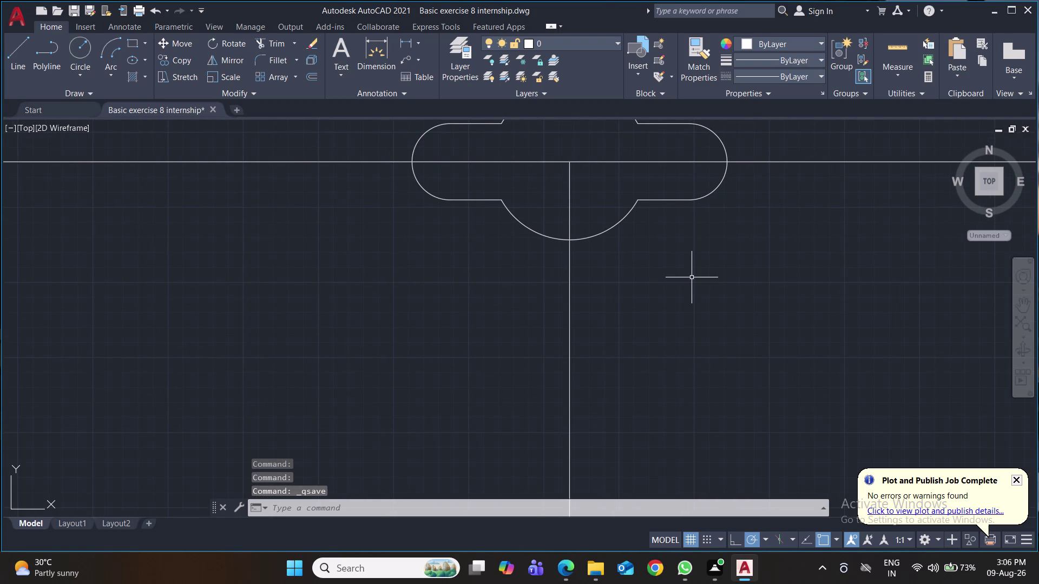